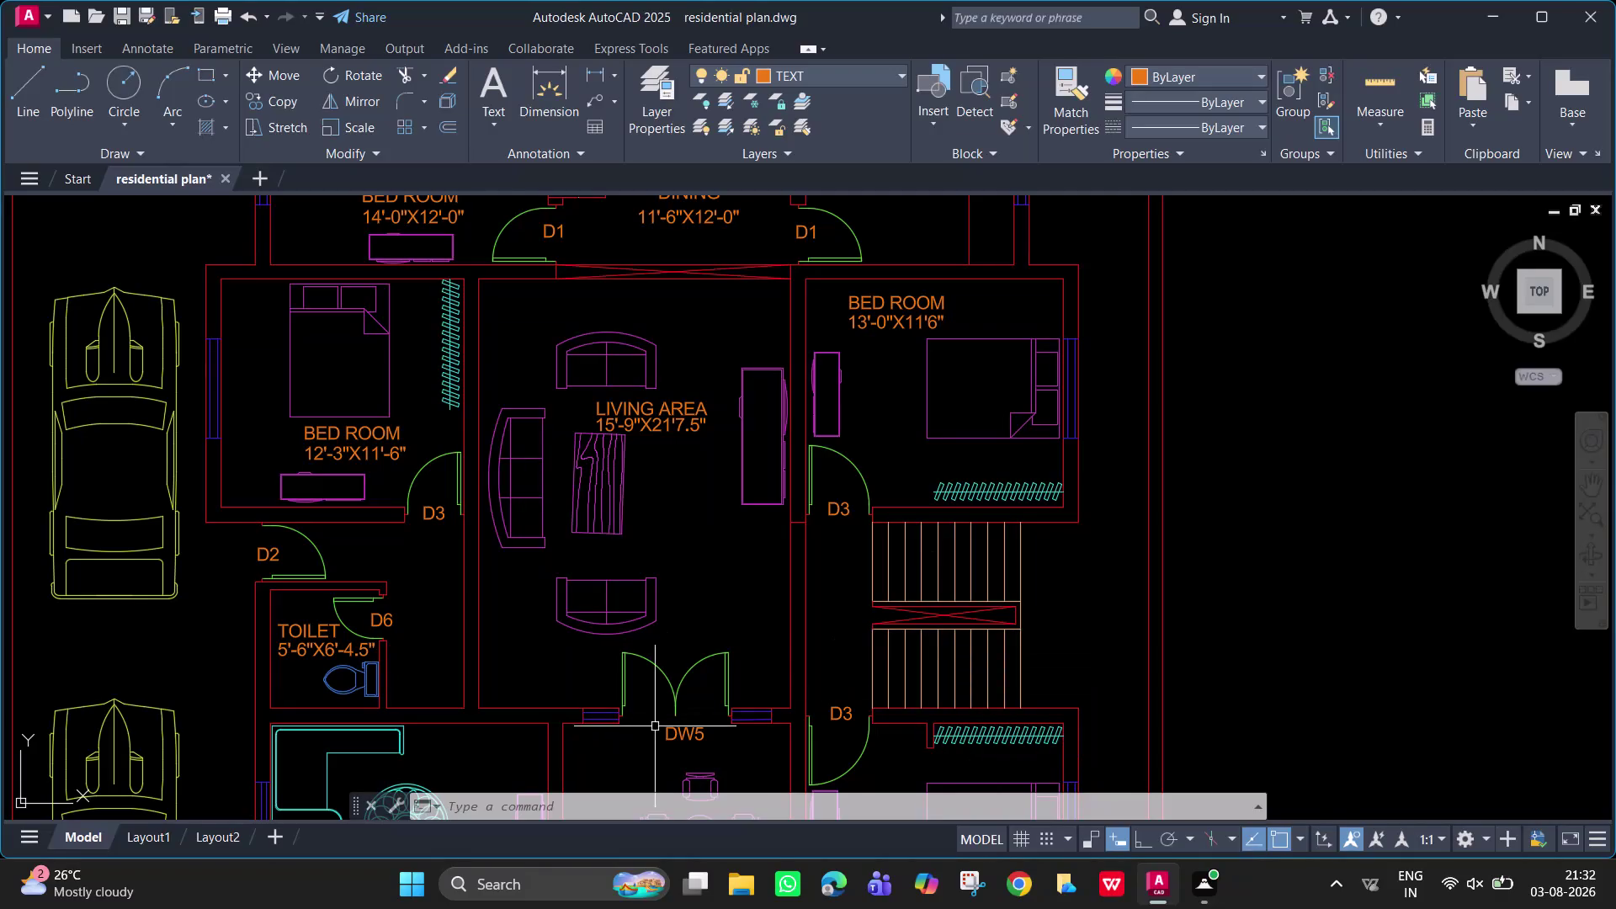
Pan and zoom until the three small rooms along the top of the plan fill the view.
middle_drag(528, 505, 899, 402)
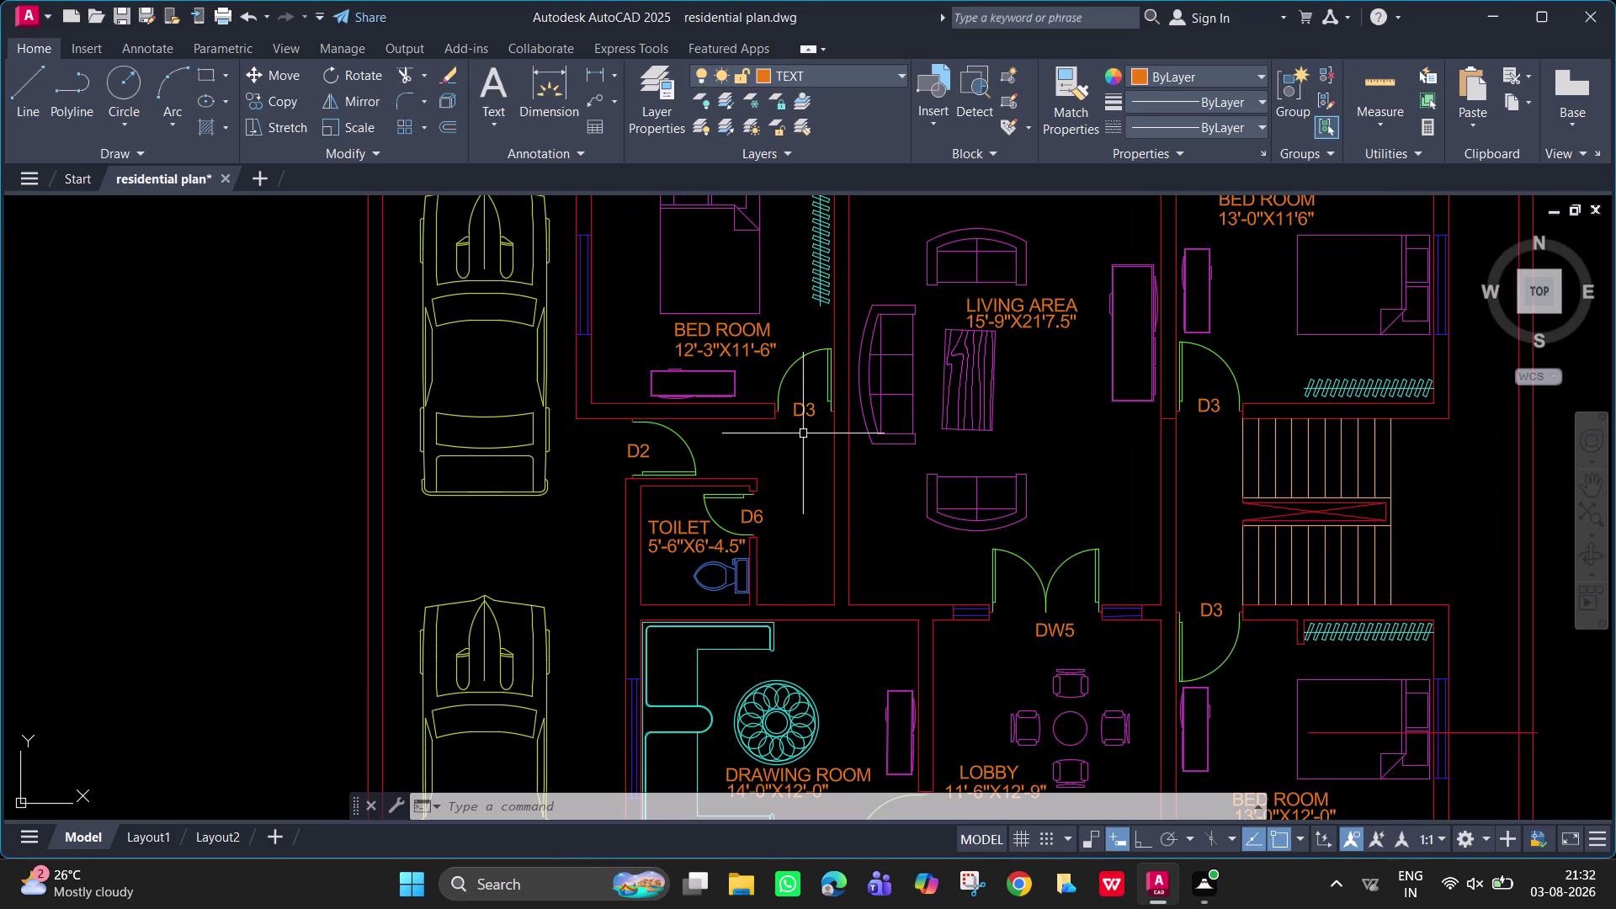
middle_drag(803, 434, 714, 781)
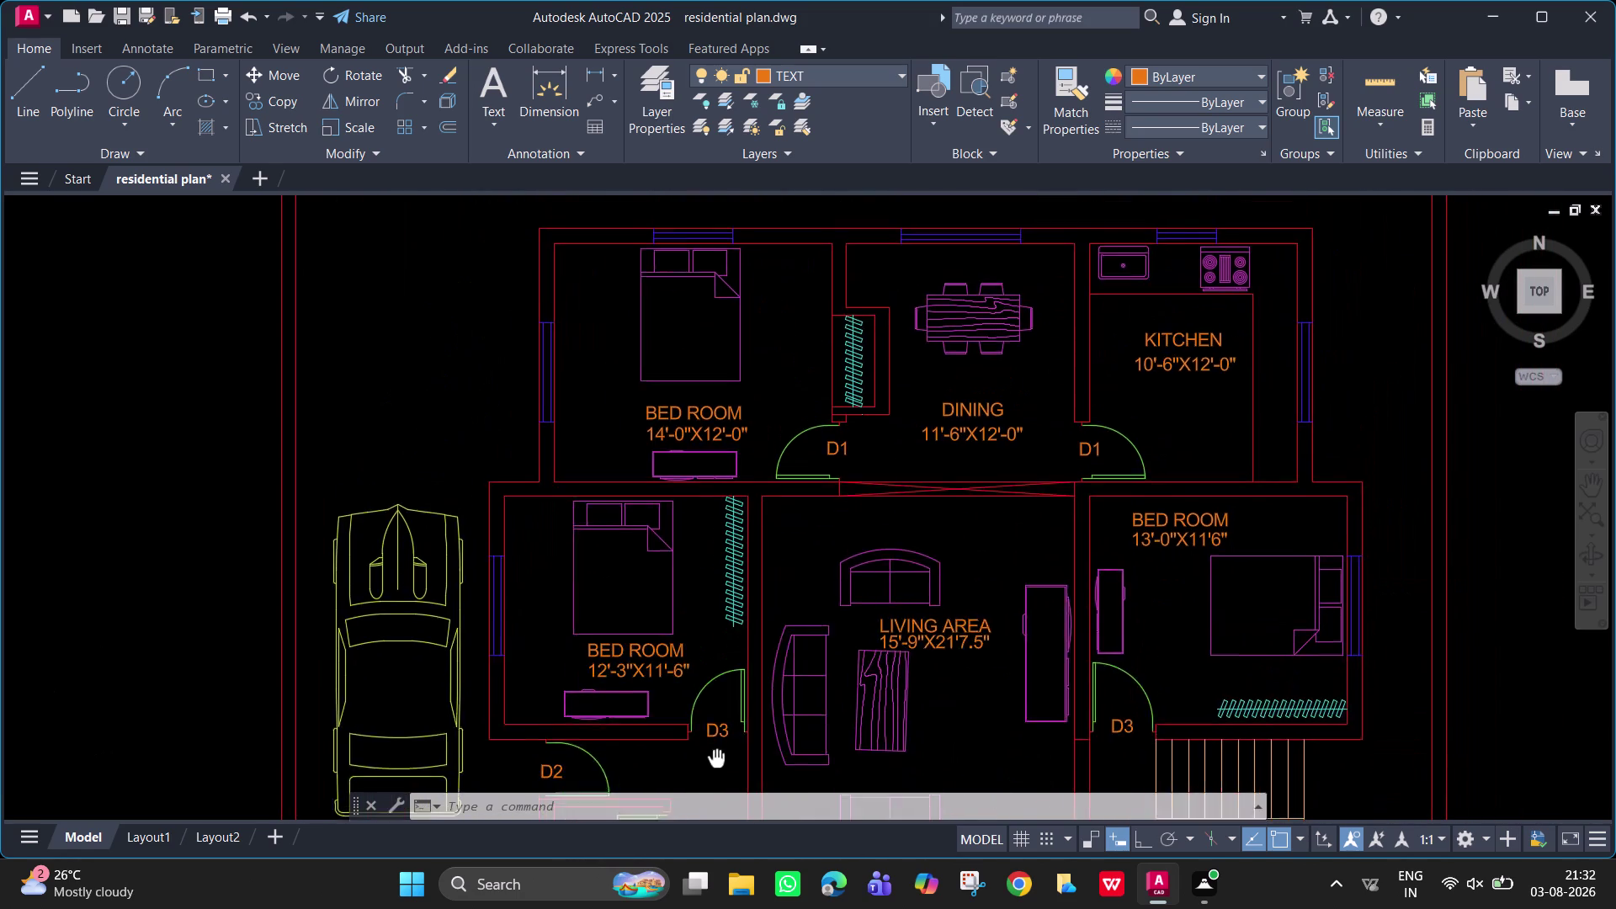
middle_drag(714, 781, 699, 799)
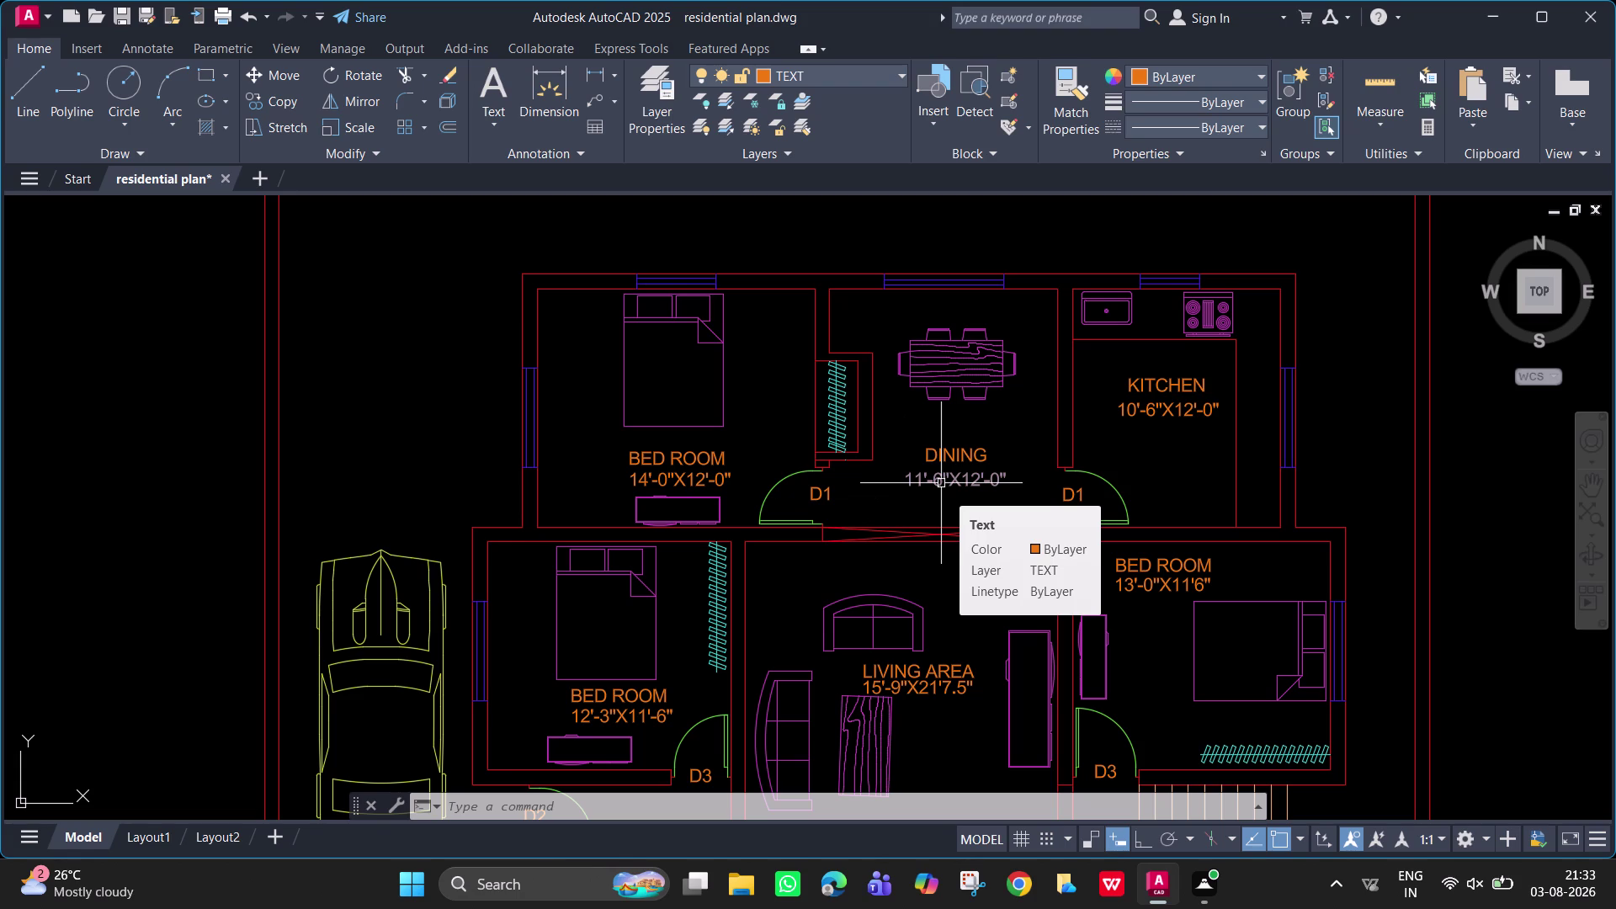
middle_drag(849, 349, 822, 471)
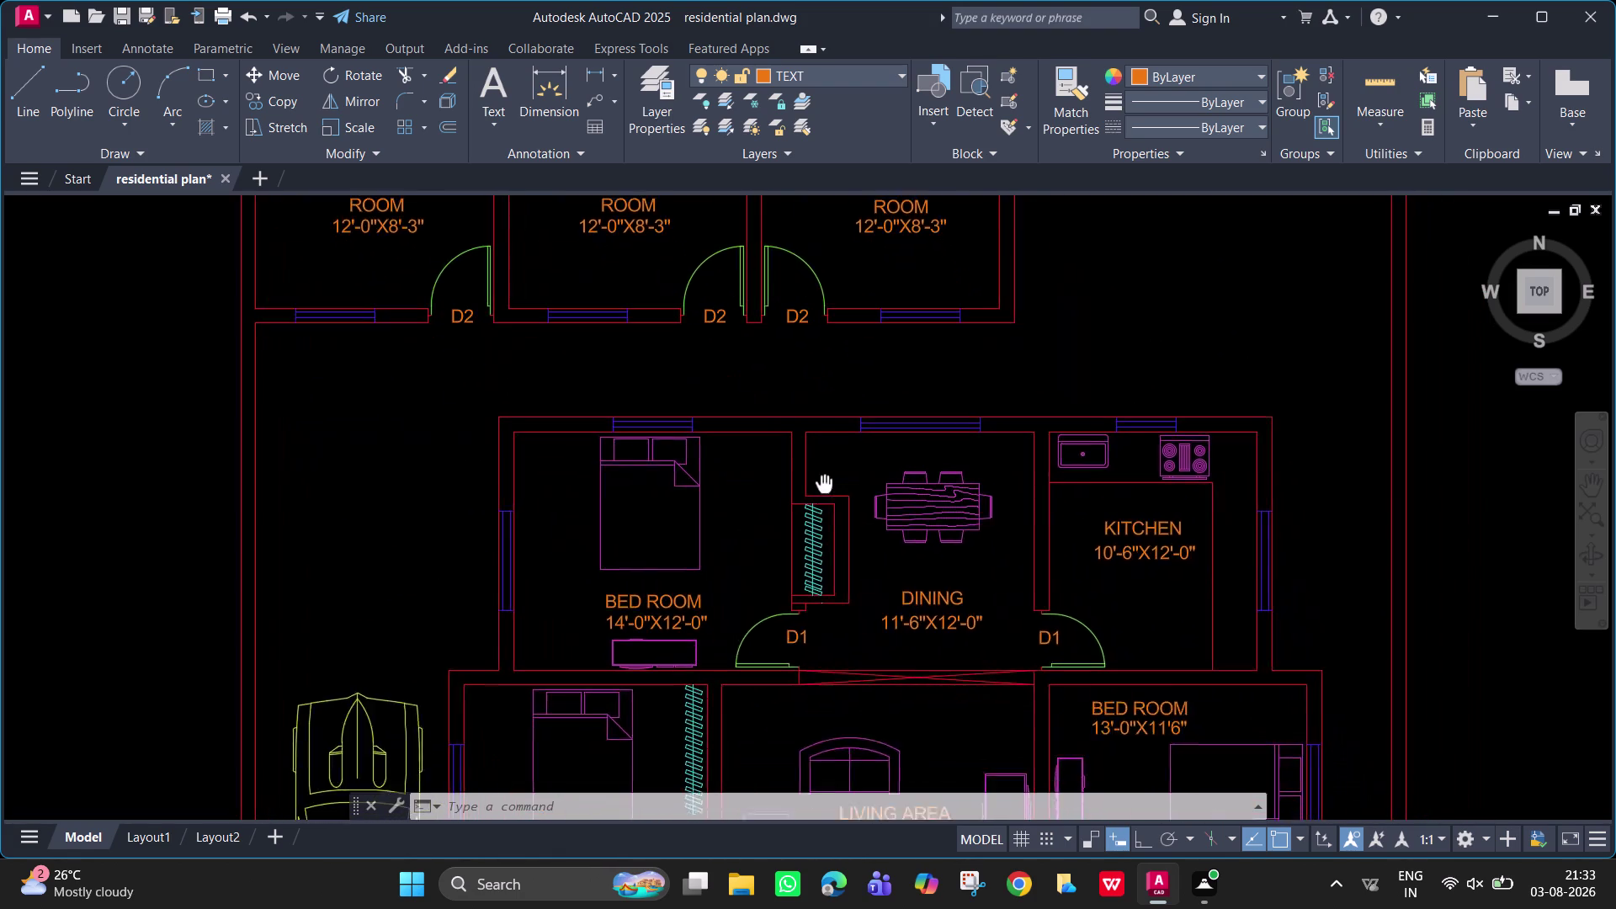
middle_drag(823, 471, 787, 303)
scroll(down, 3)
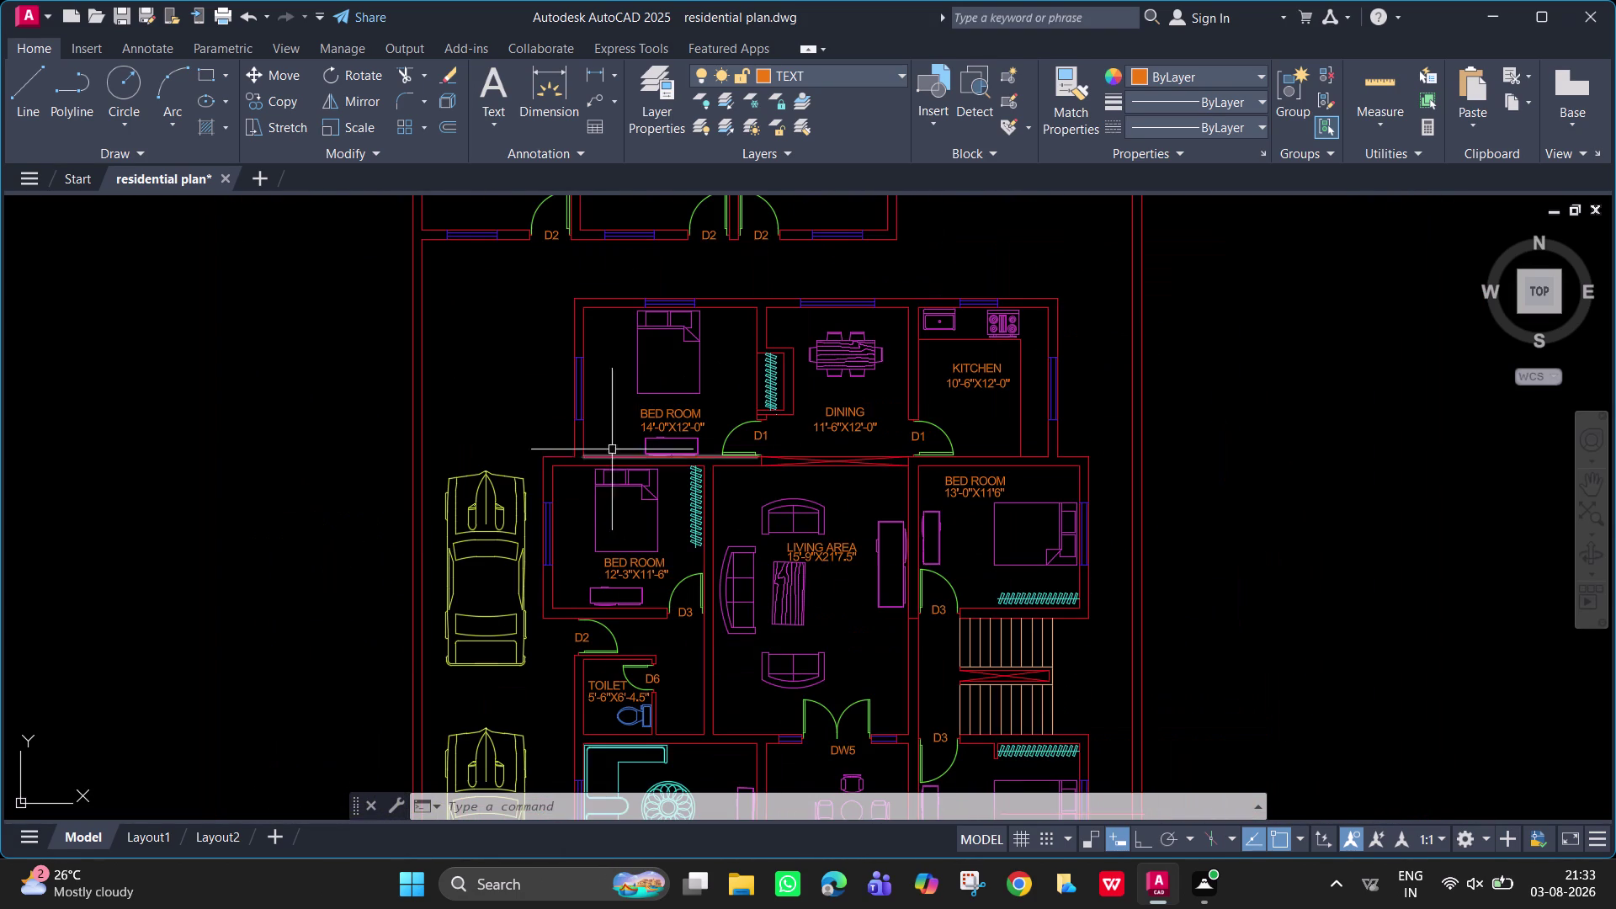
middle_drag(659, 512, 705, 526)
scroll(up, 3)
middle_drag(630, 435, 803, 685)
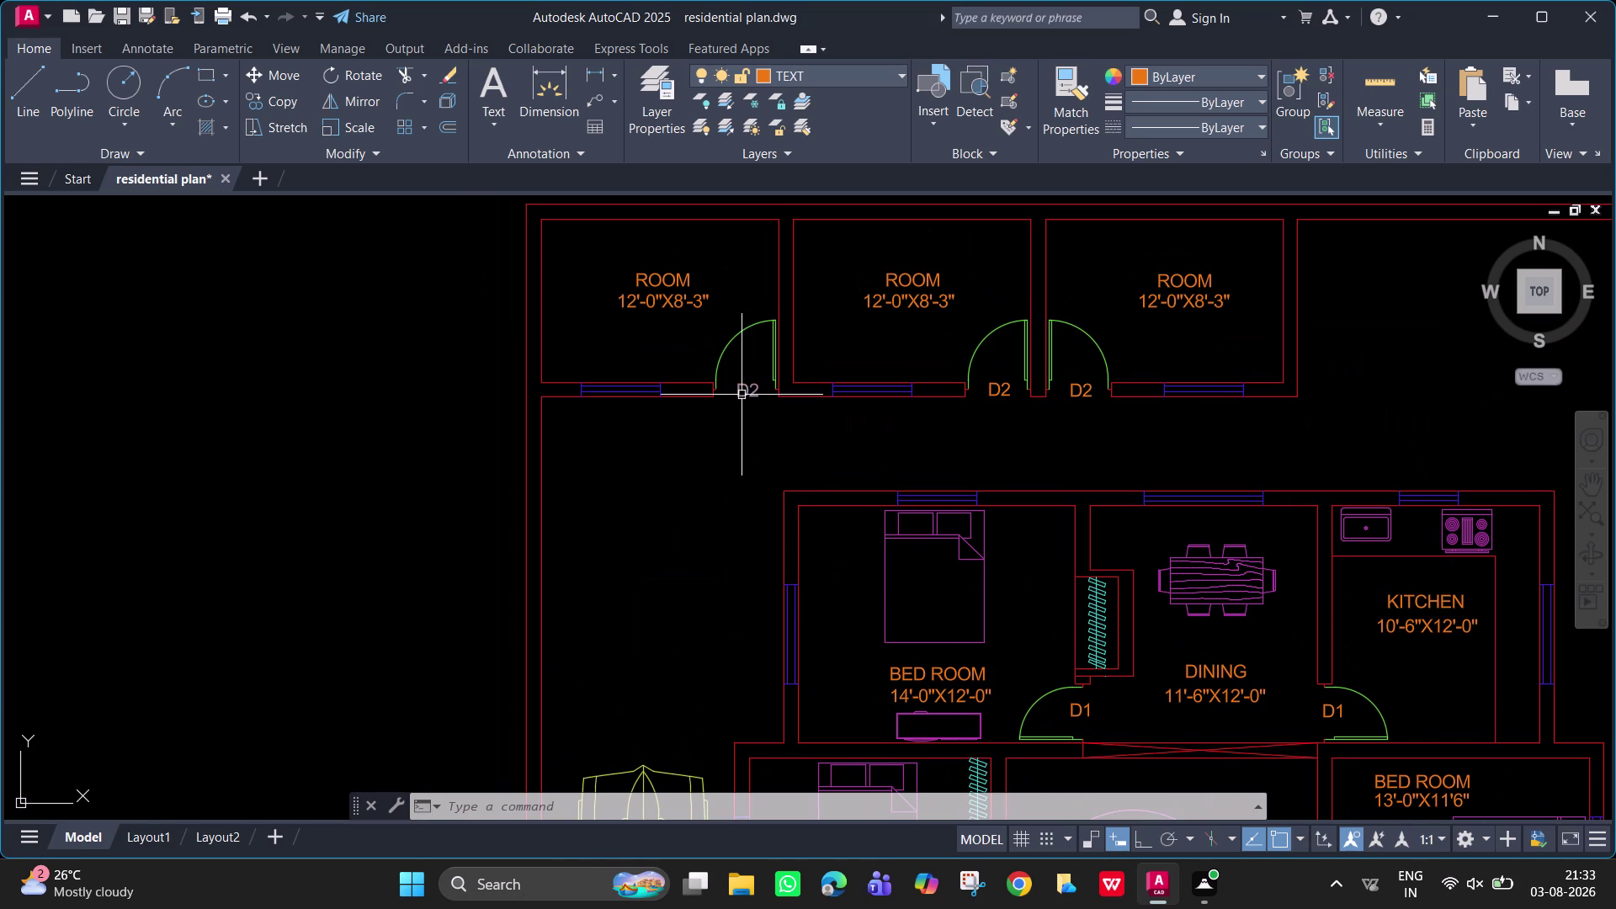
Copy the D2 door tag to just below the left top room's window.
click(741, 394)
text(CO)
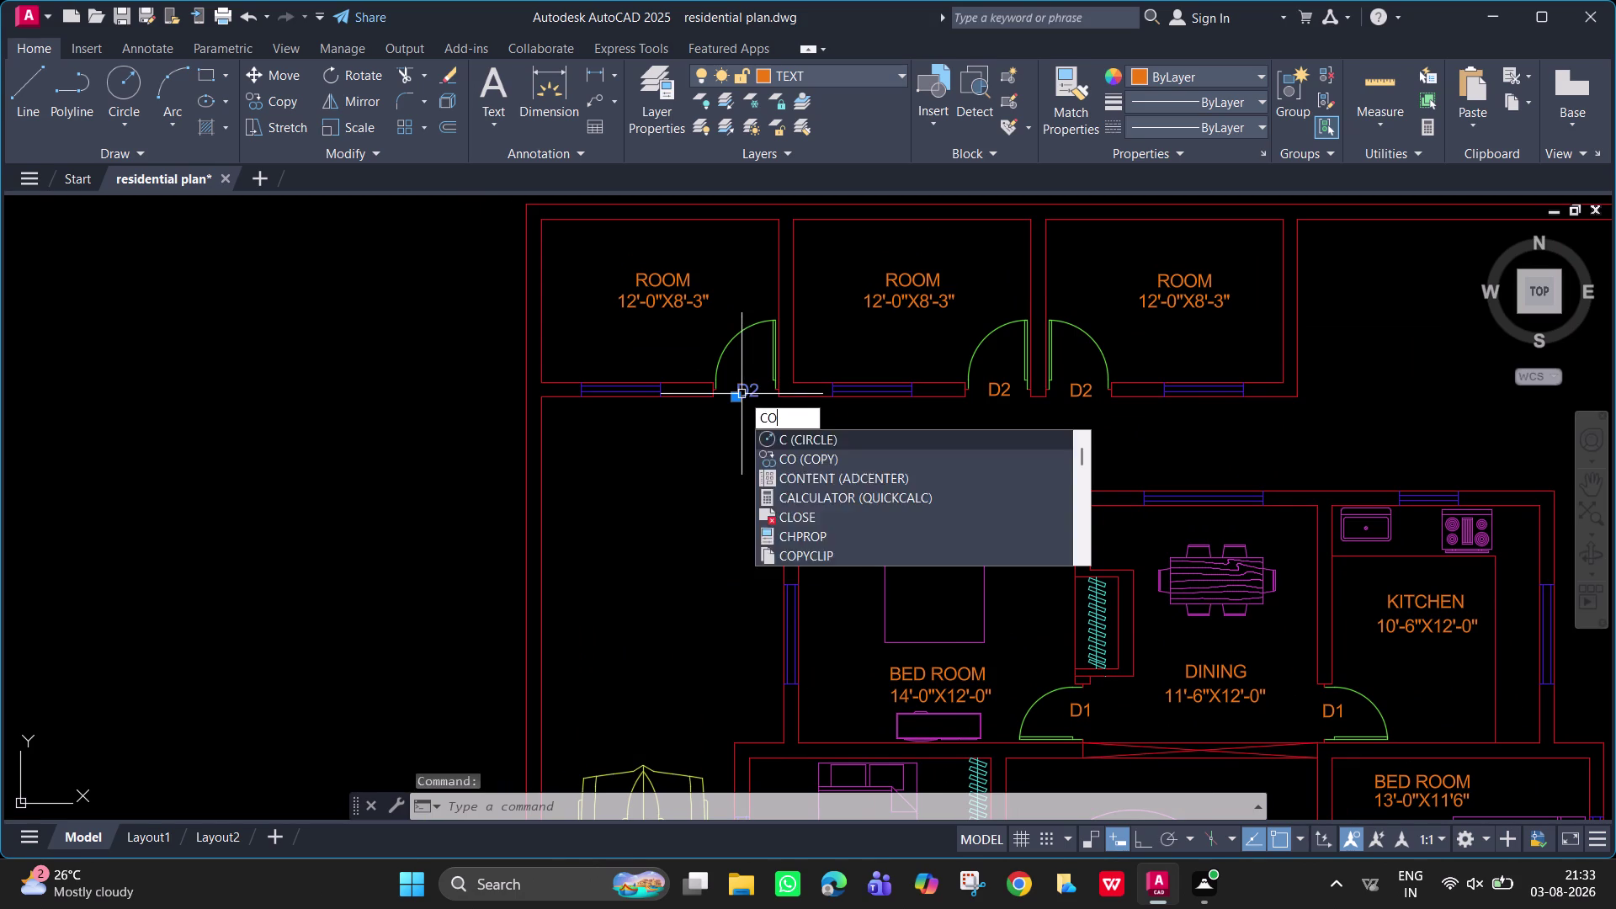
key(space)
click(742, 394)
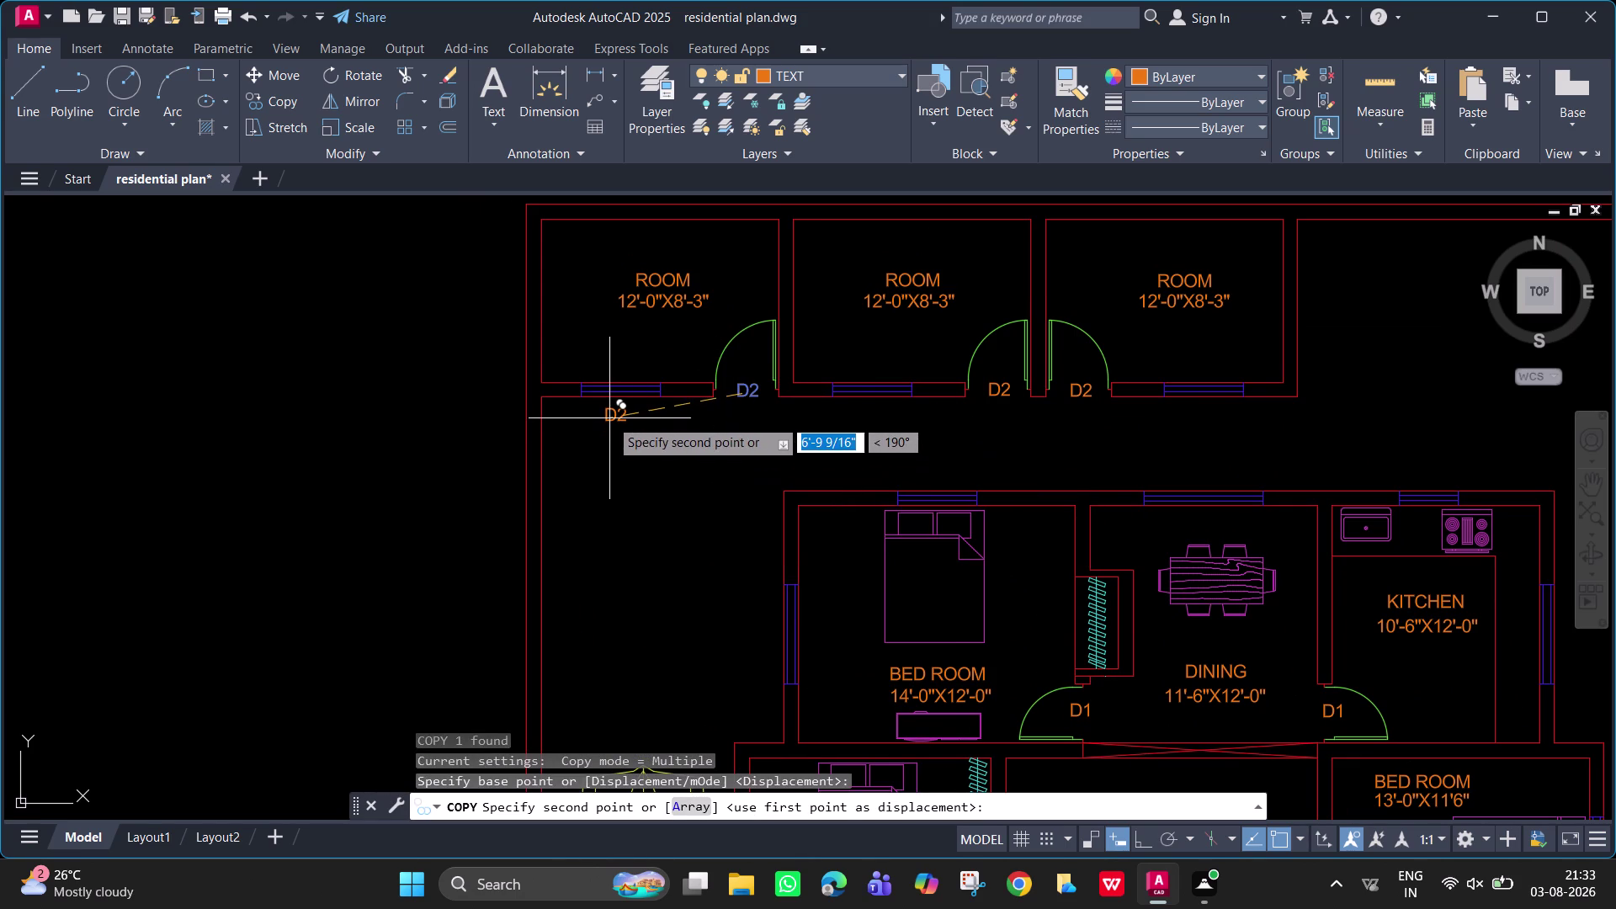
click(618, 415)
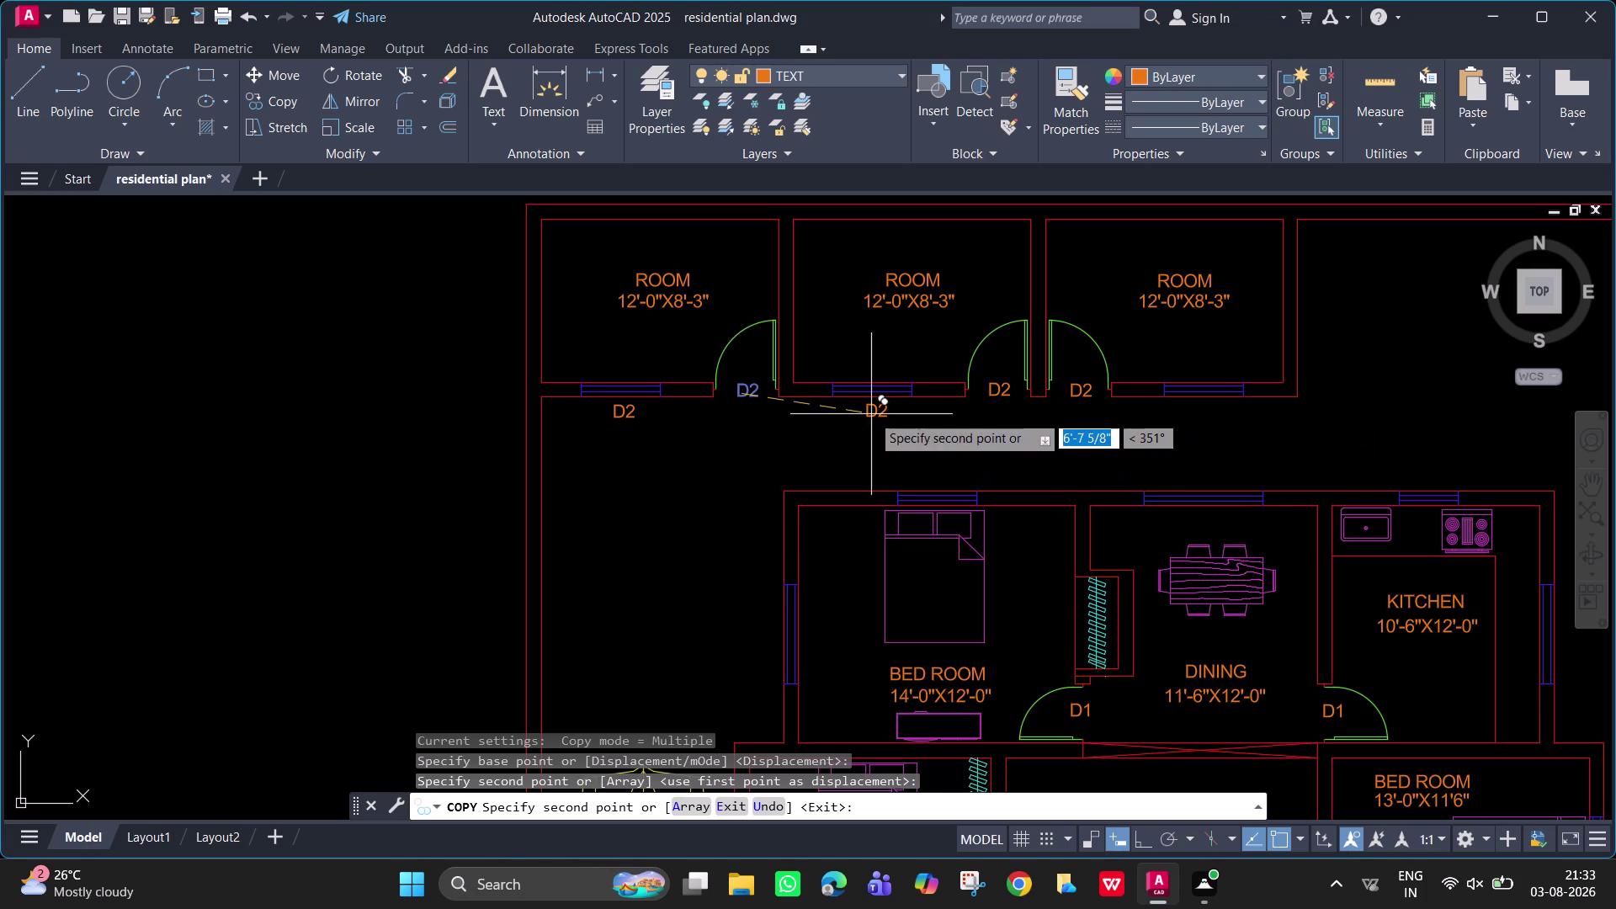
key(Escape)
Change the copied tag's text from D2 to W3.
double_click(629, 420)
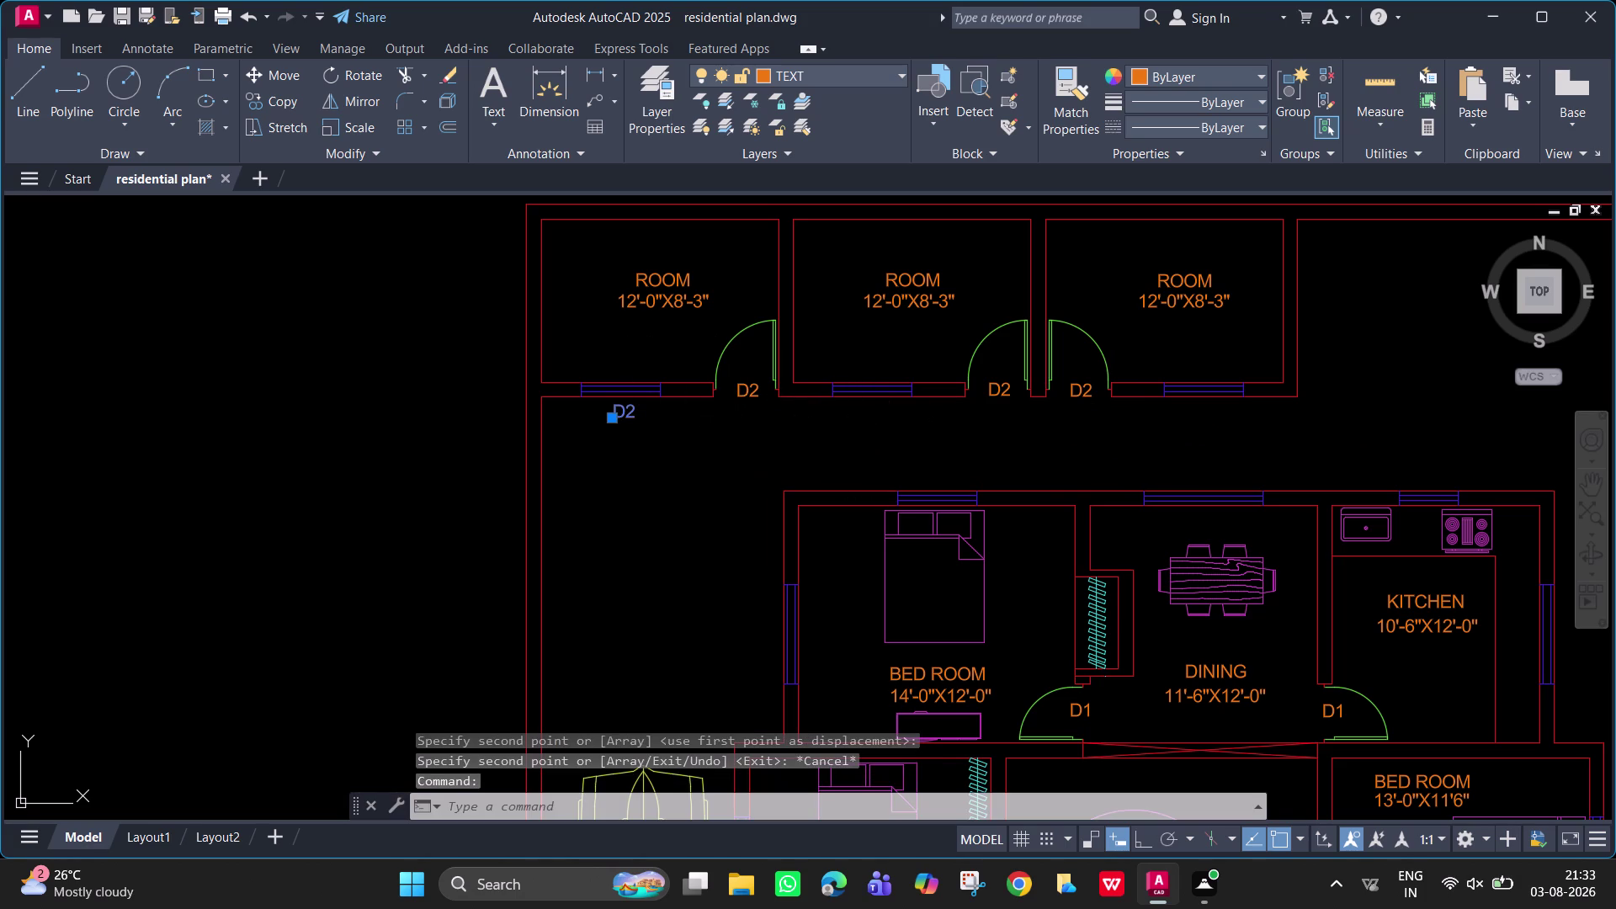
key(BackSpace)
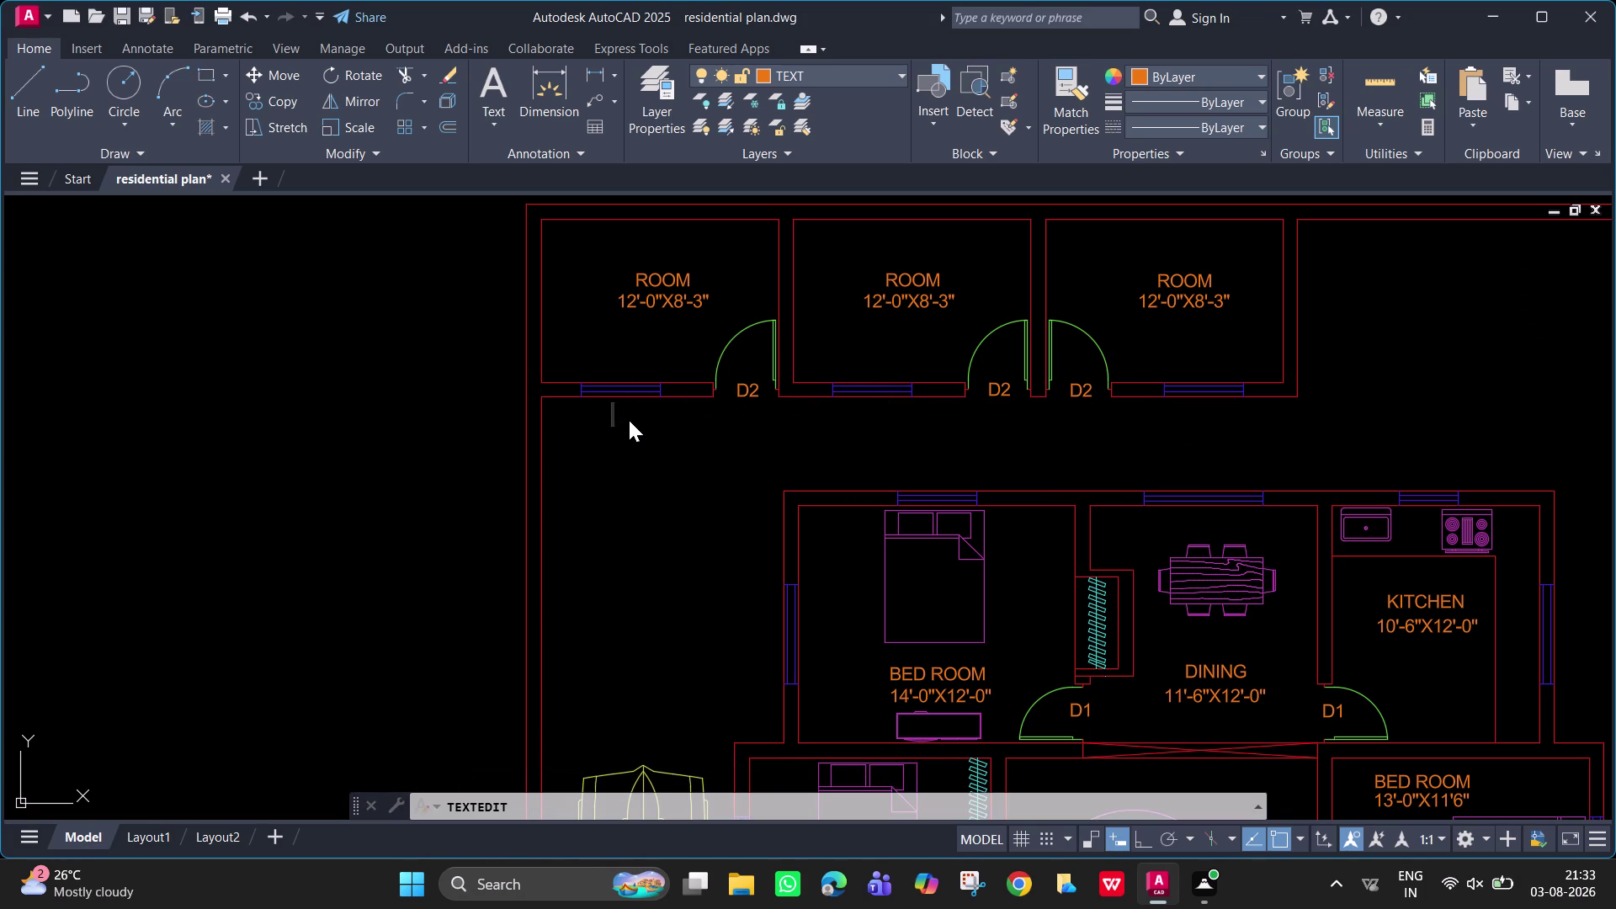
key(w)
key(3)
key(Return)
key(Return)
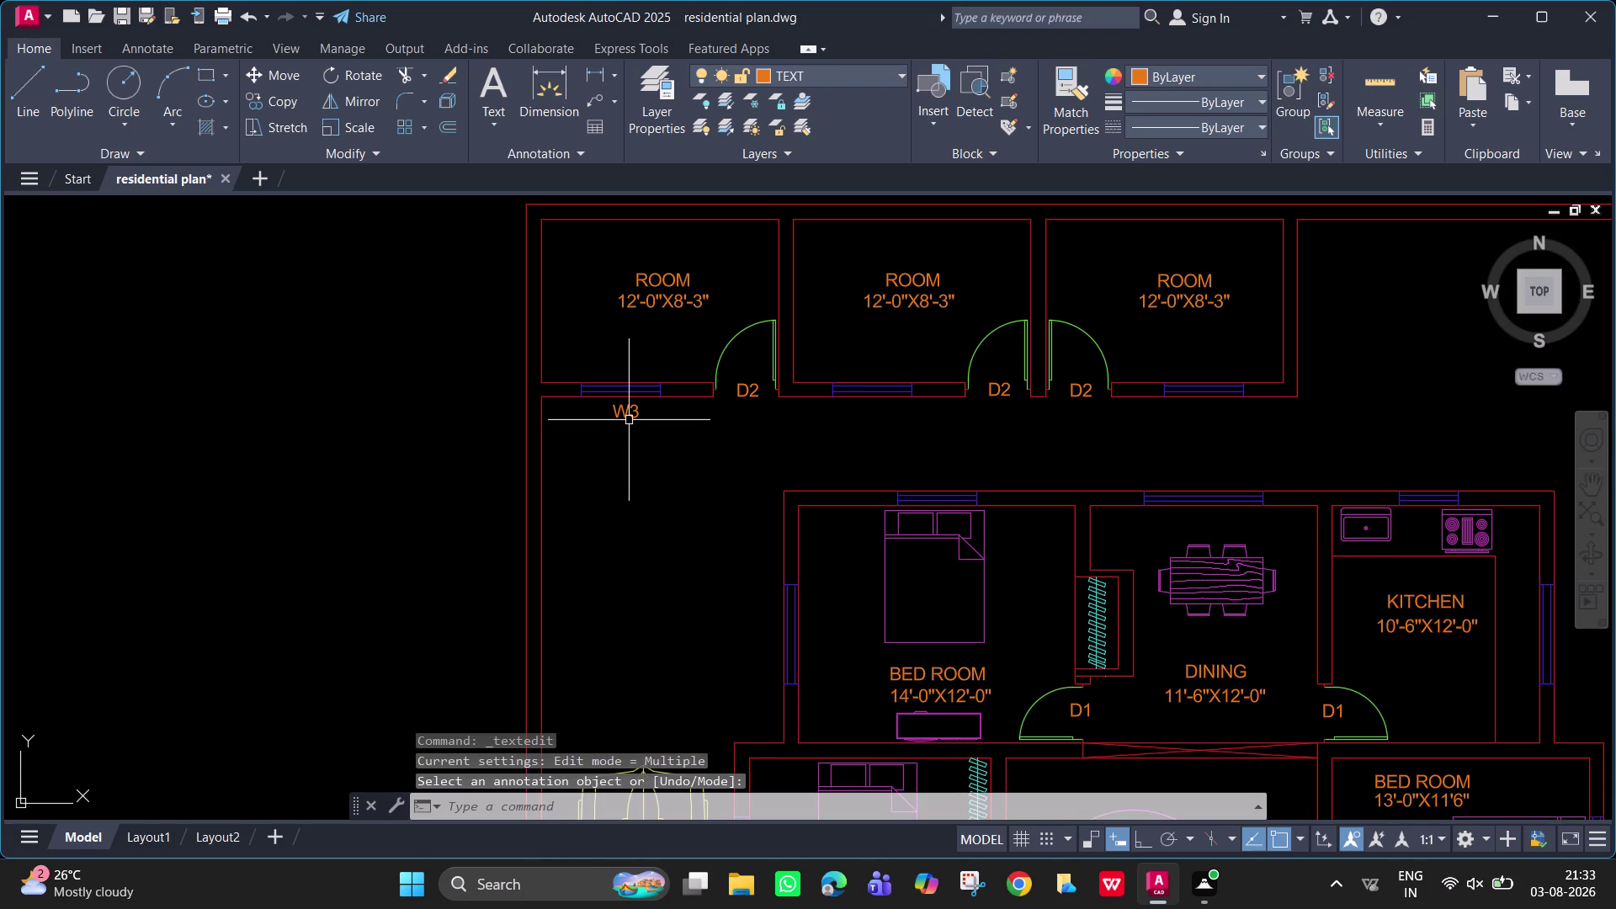
Turn Ortho on, cancel a mistyped COM command, and start copying the W3 tag.
key(F8)
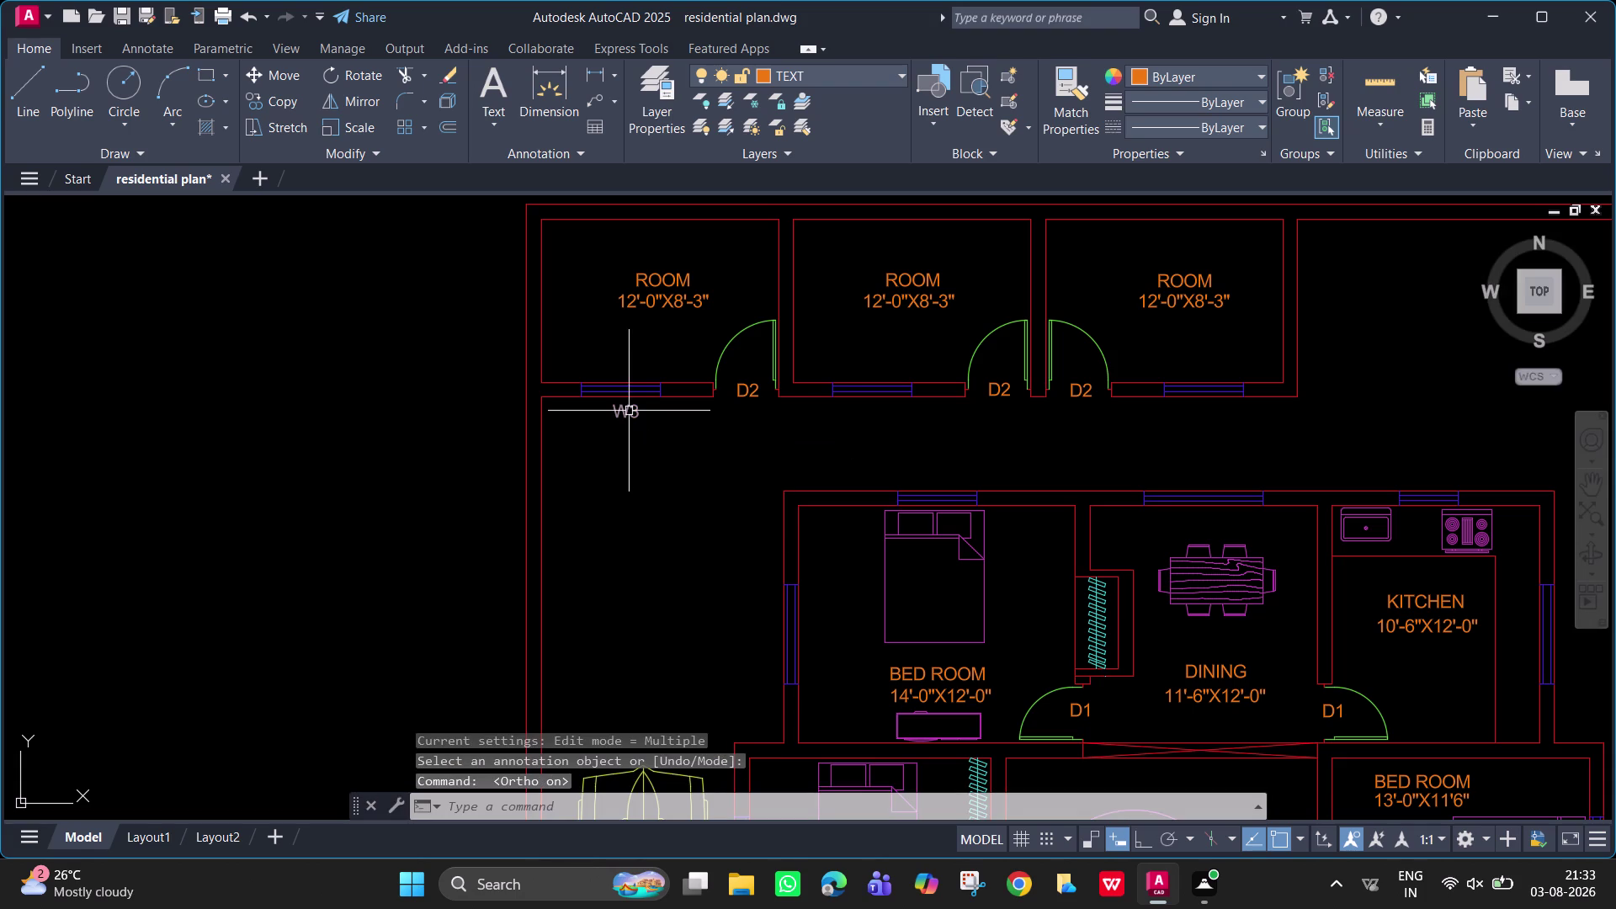
text(COM)
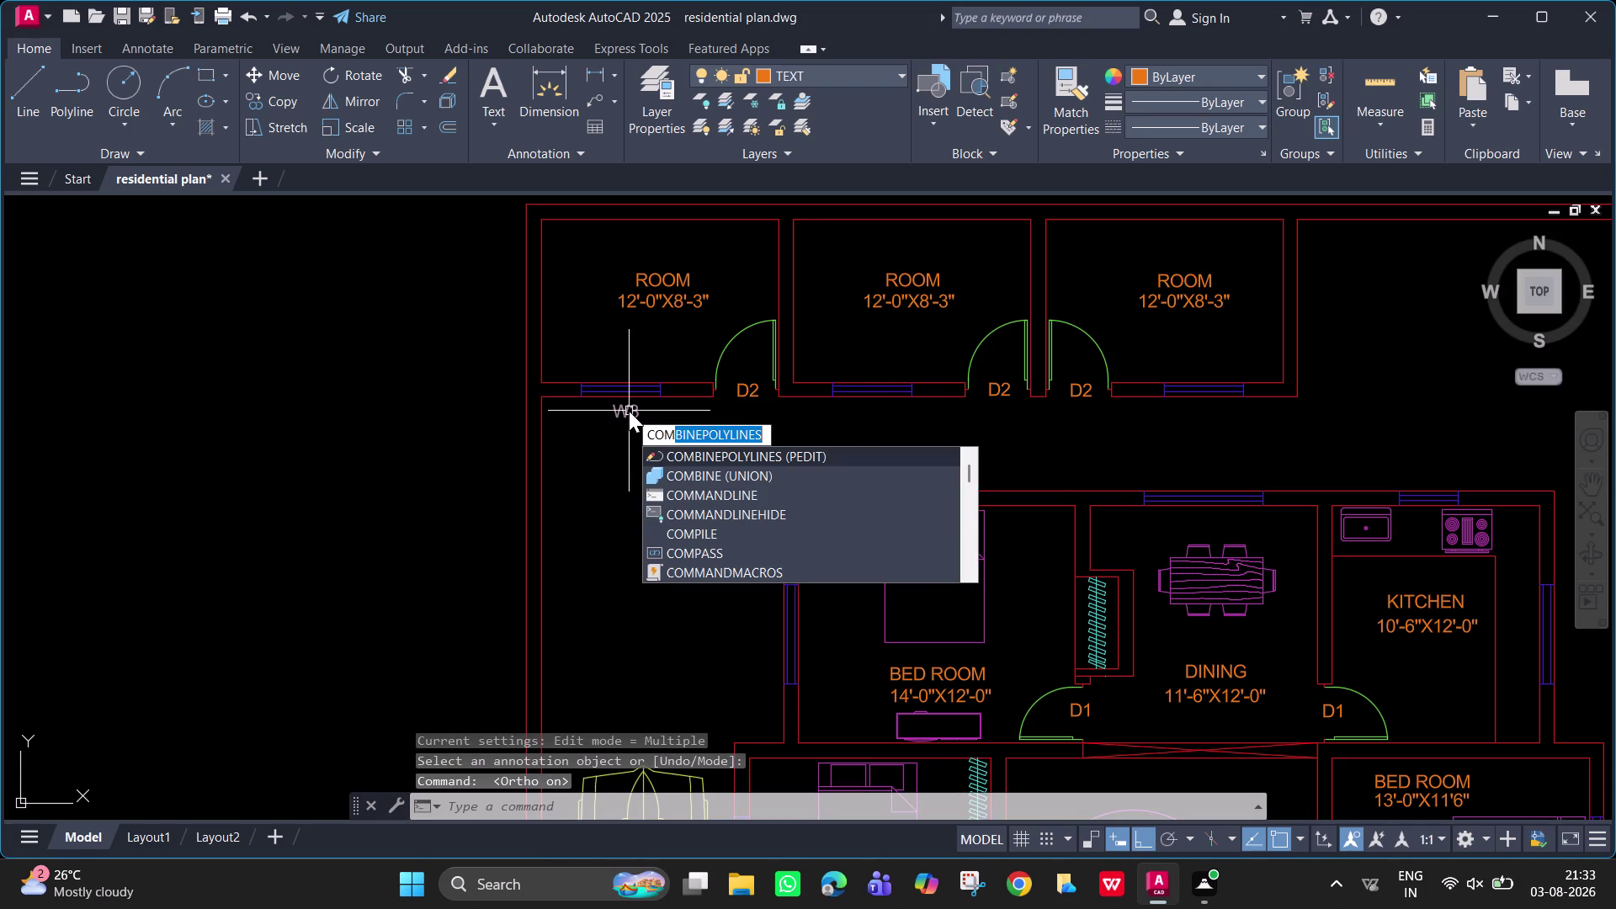
key(BackSpace)
key(space)
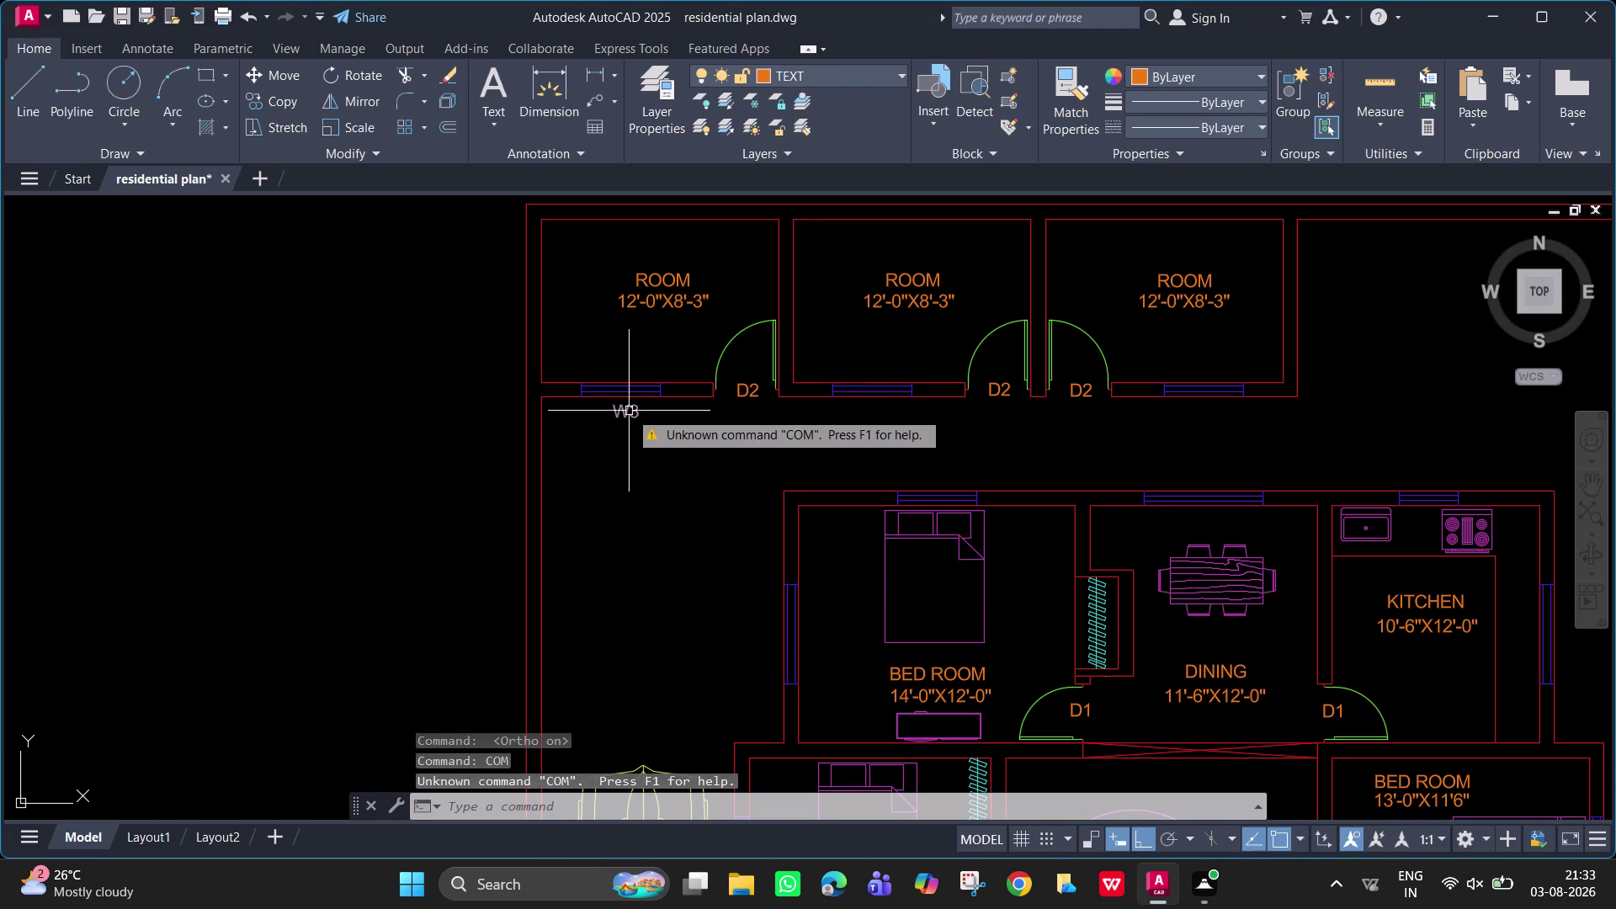
key(Escape)
text(CO)
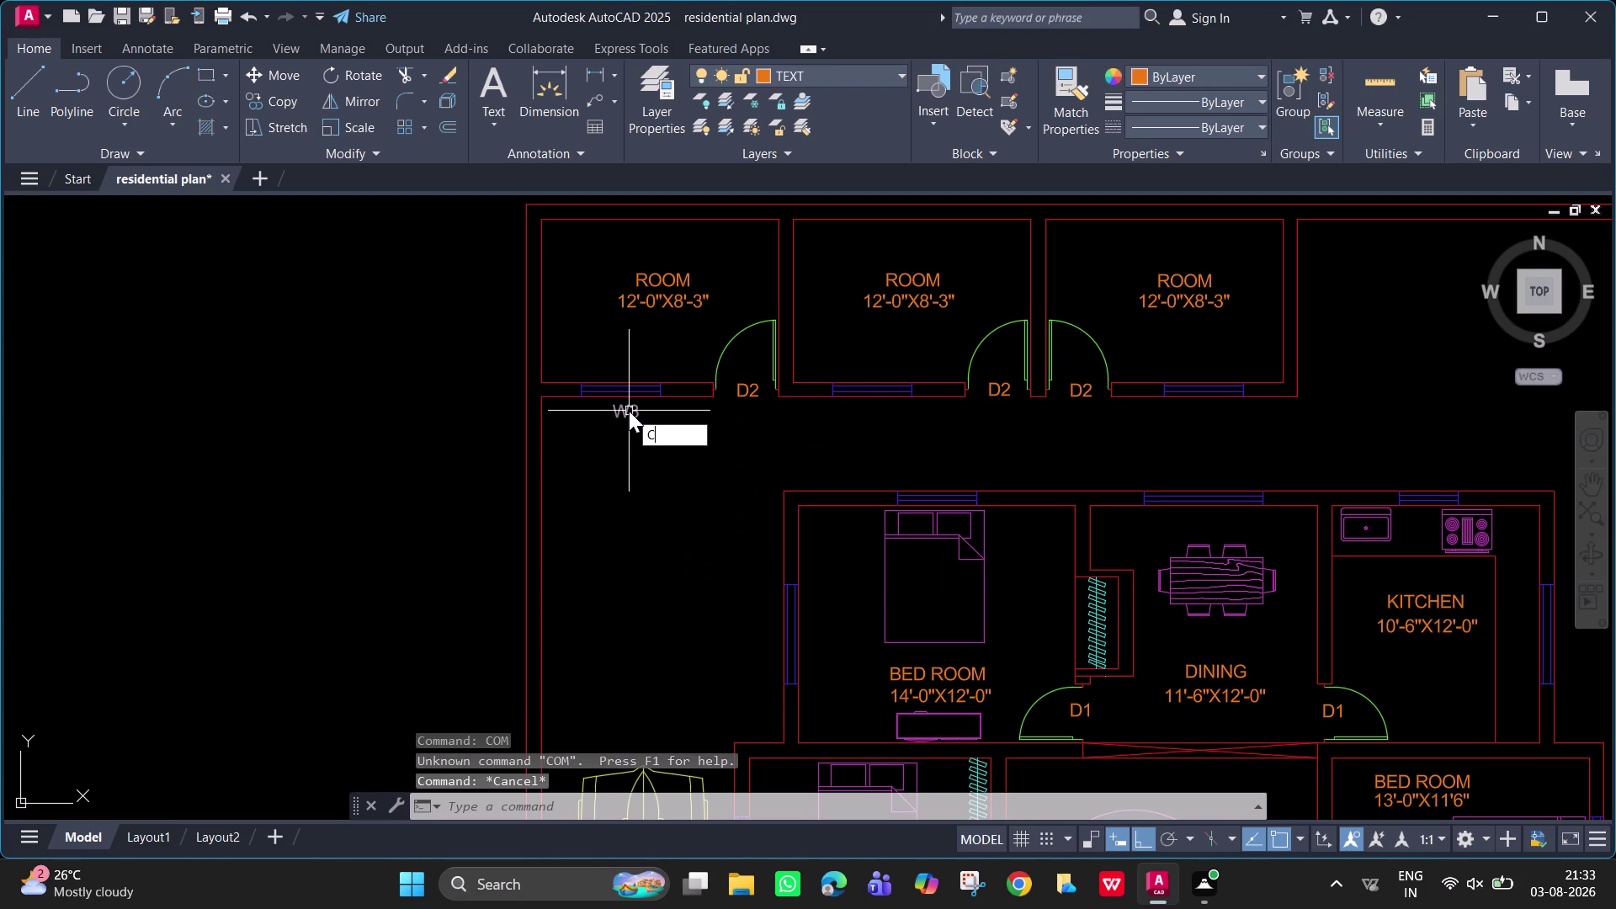
key(space)
click(629, 411)
Place W3 tag copies below the middle and right top rooms' windows.
key(space)
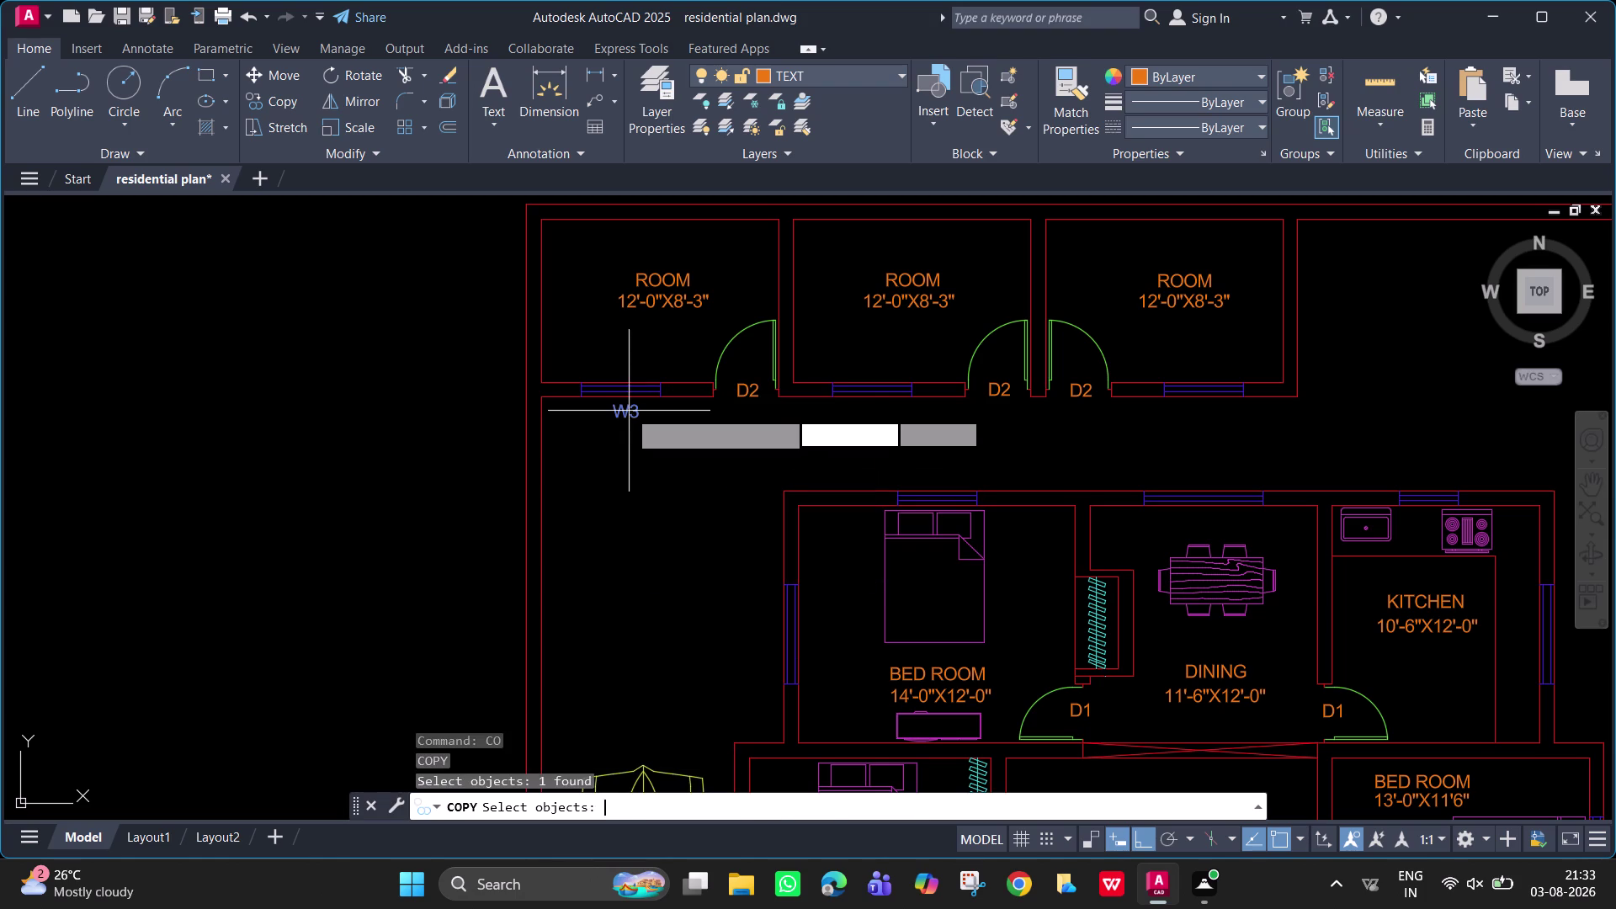
click(629, 411)
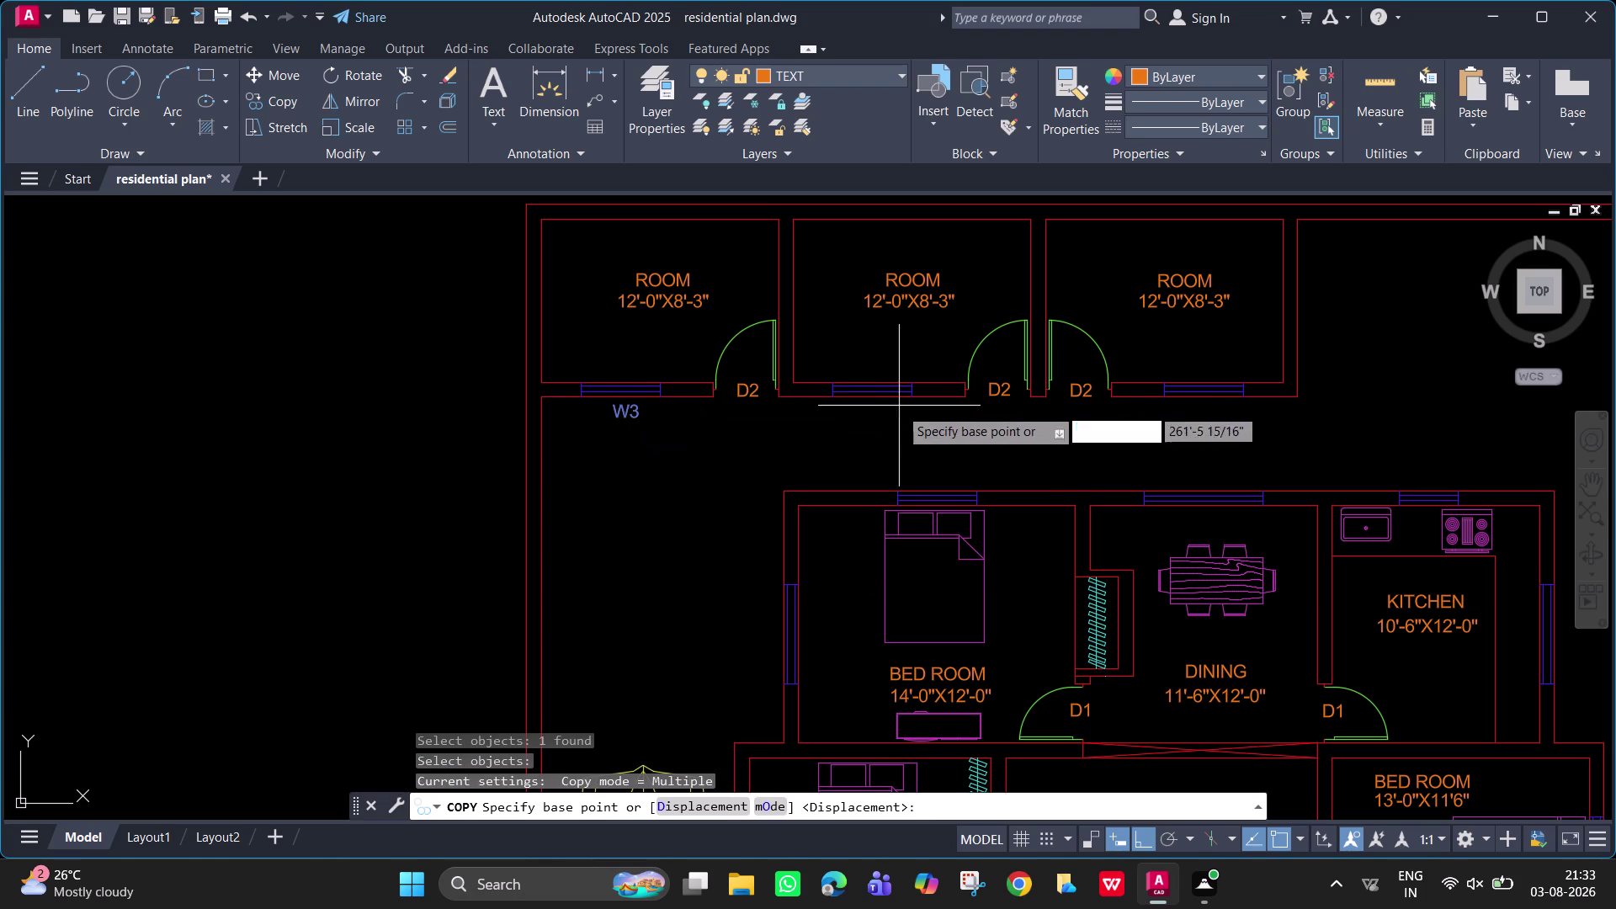
click(626, 412)
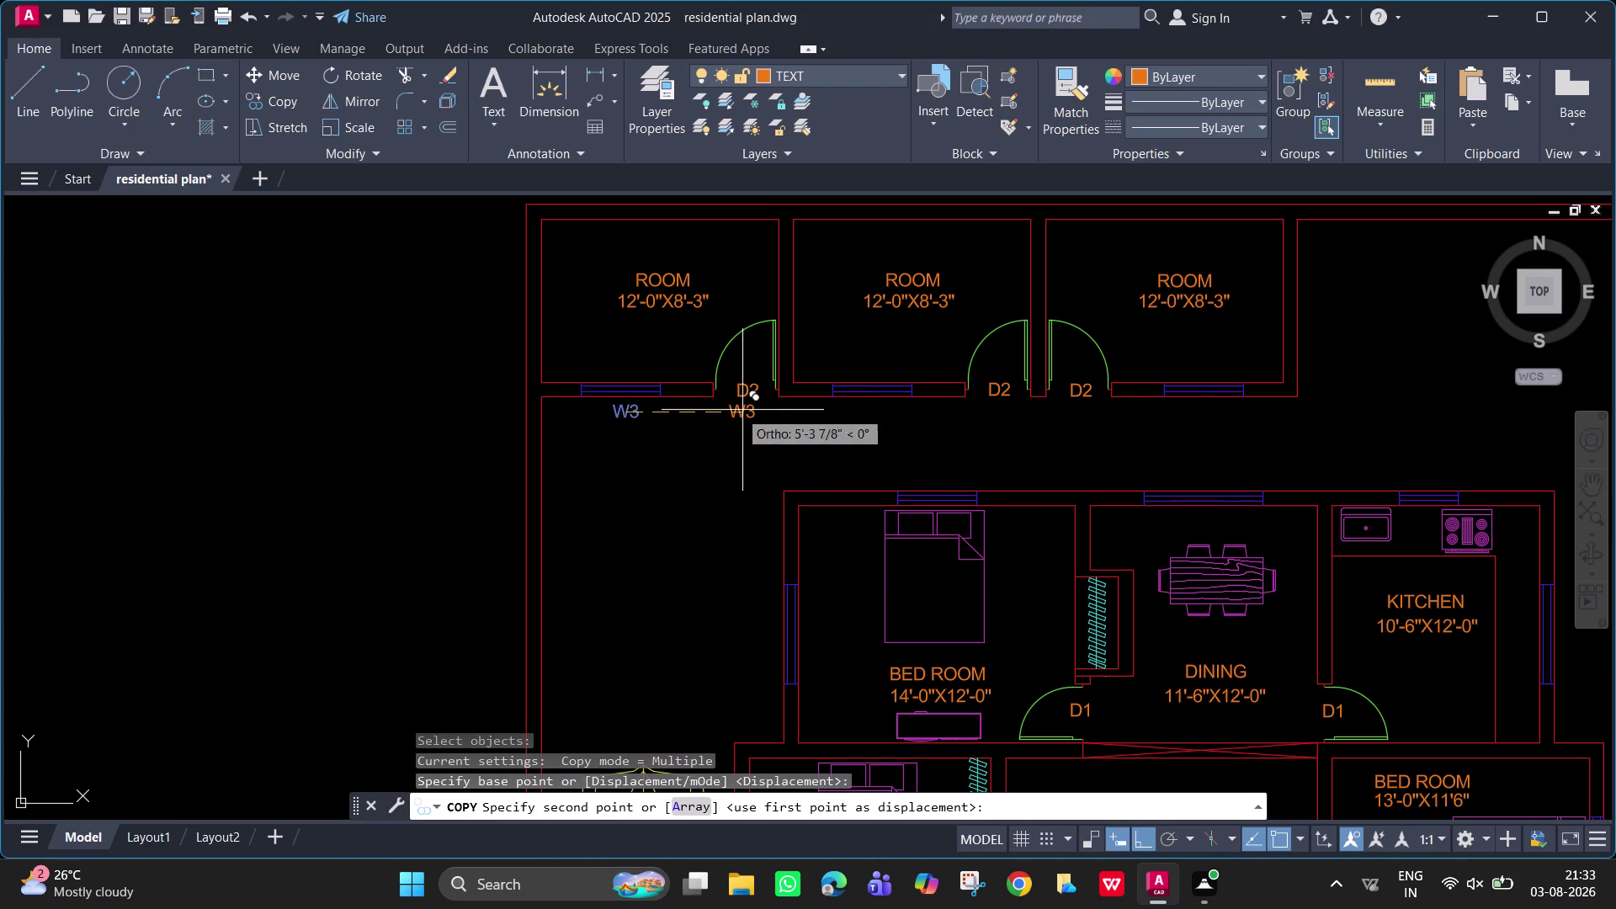
click(869, 420)
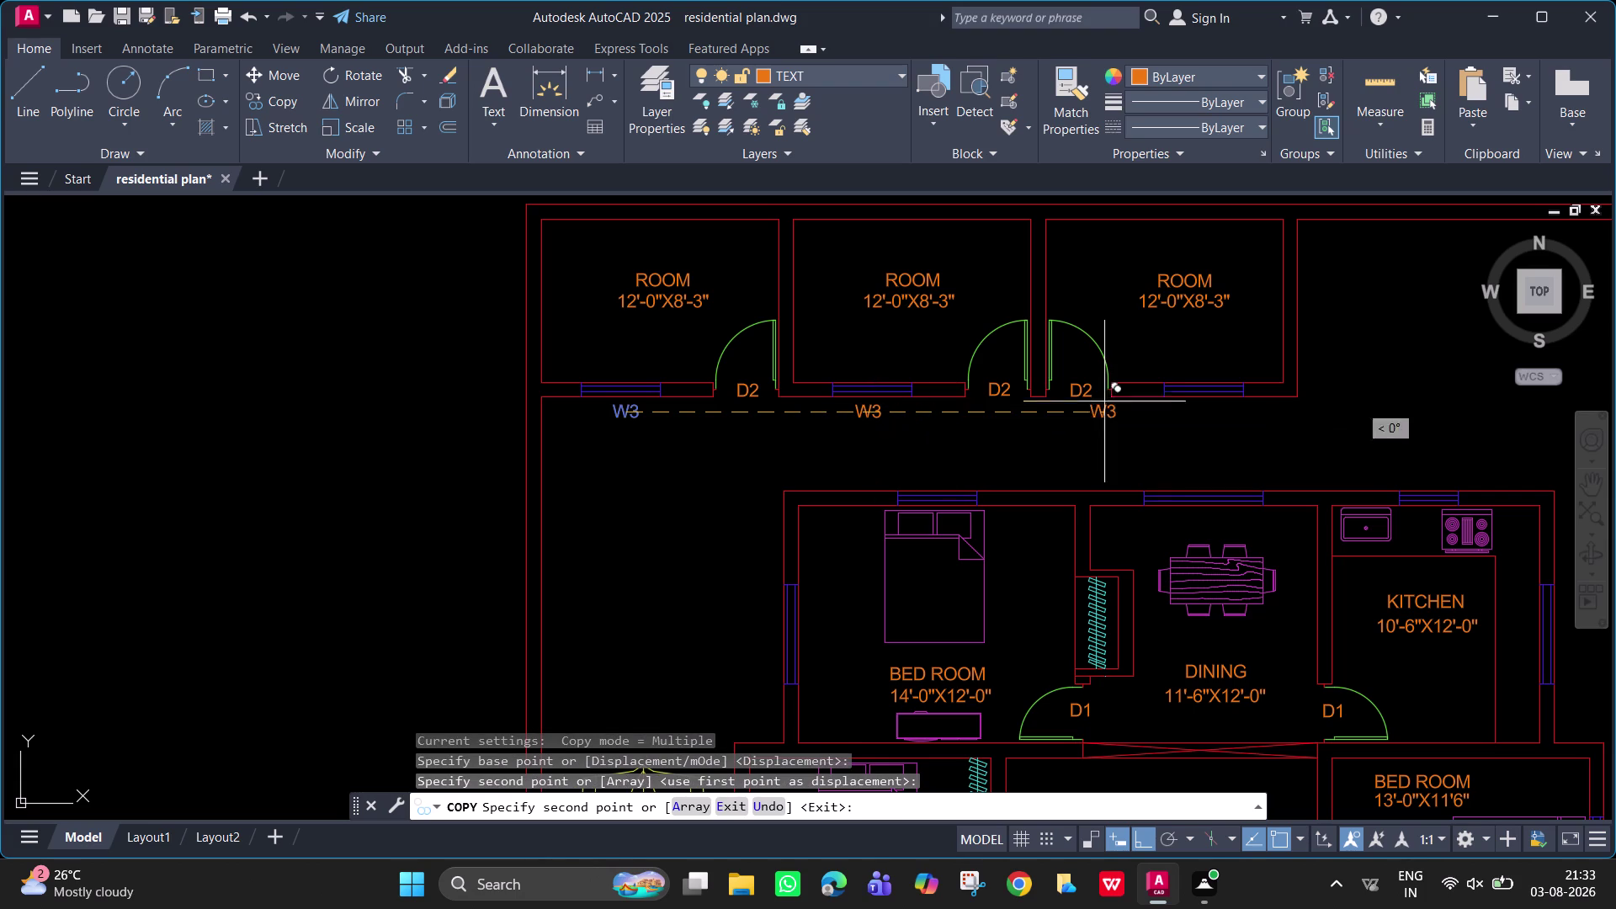
click(1200, 407)
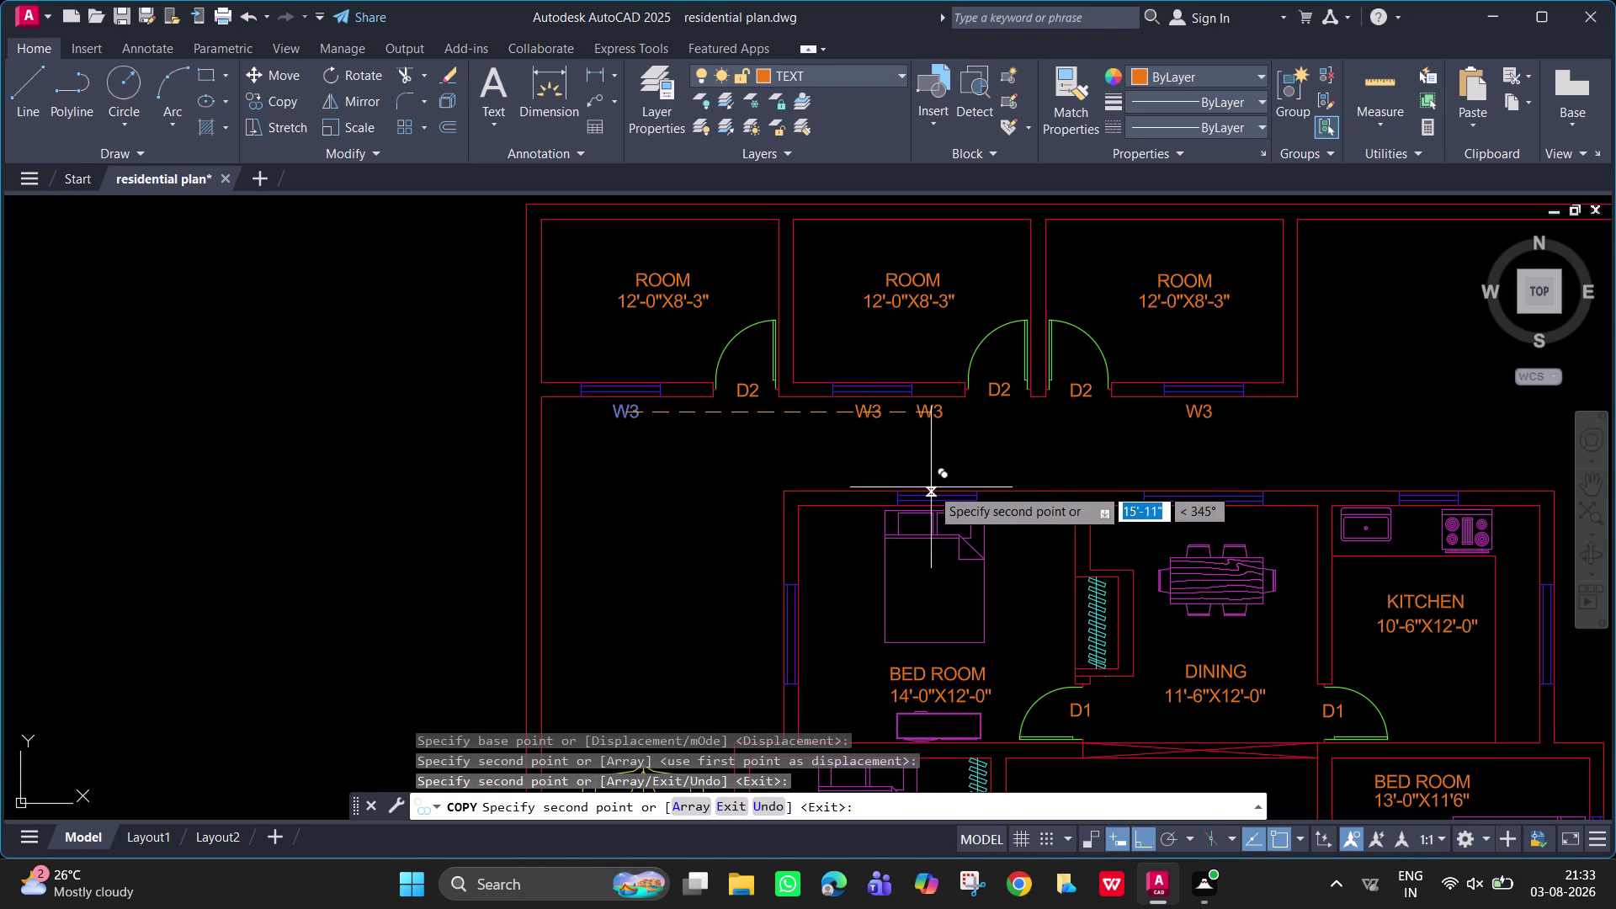
With Ortho off, place further W3 tag copies at bedroom windows.
key(F8)
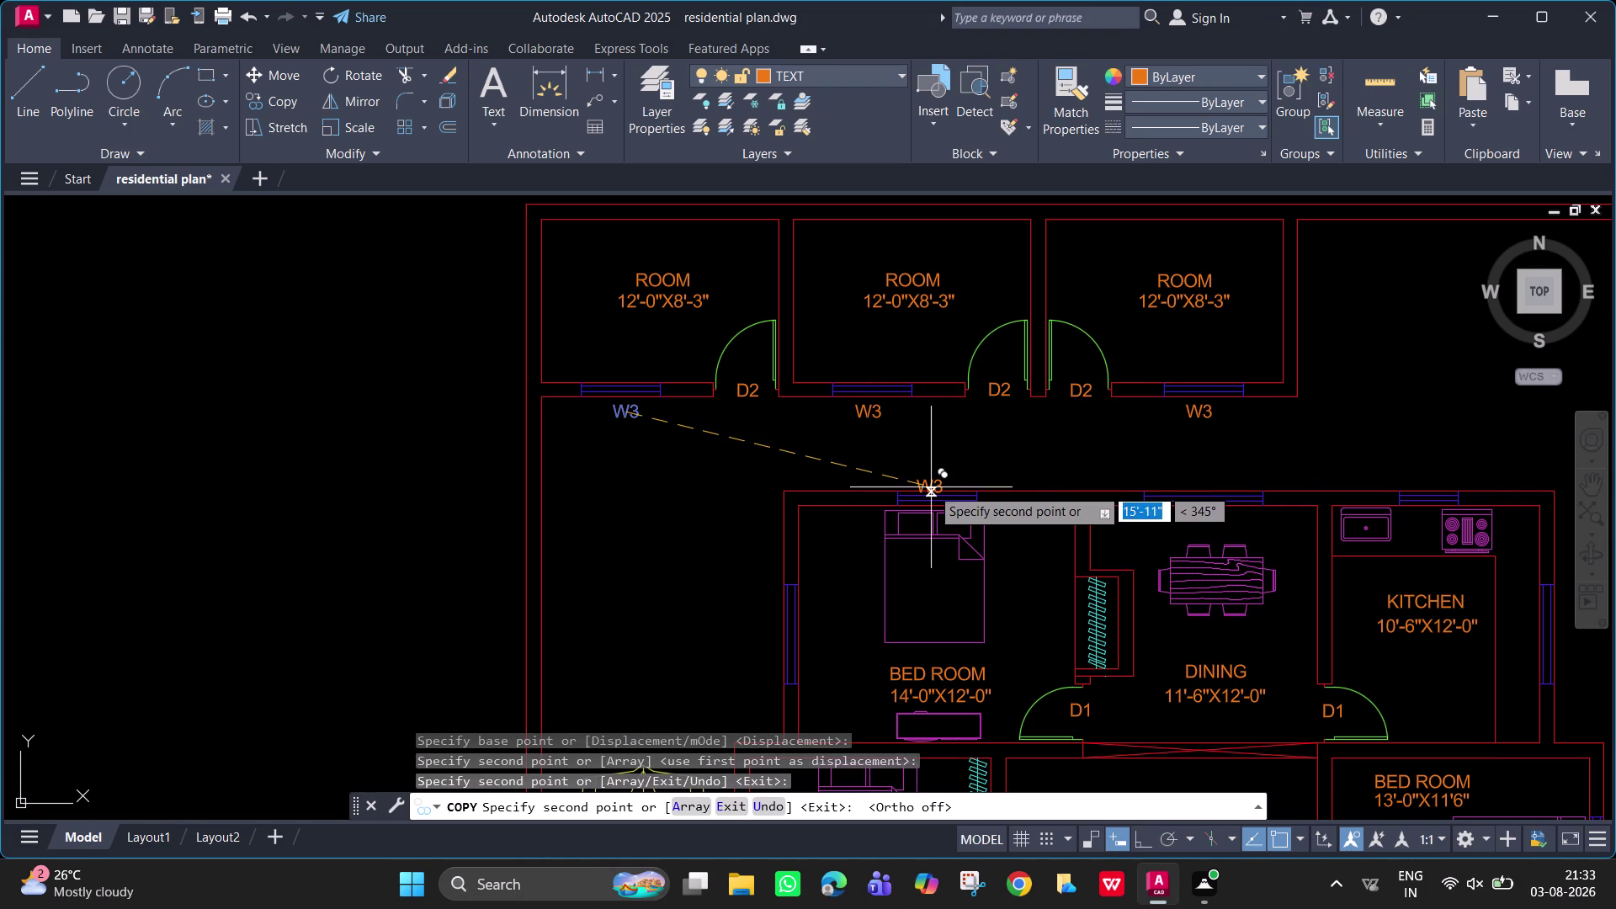
scroll(up, 3)
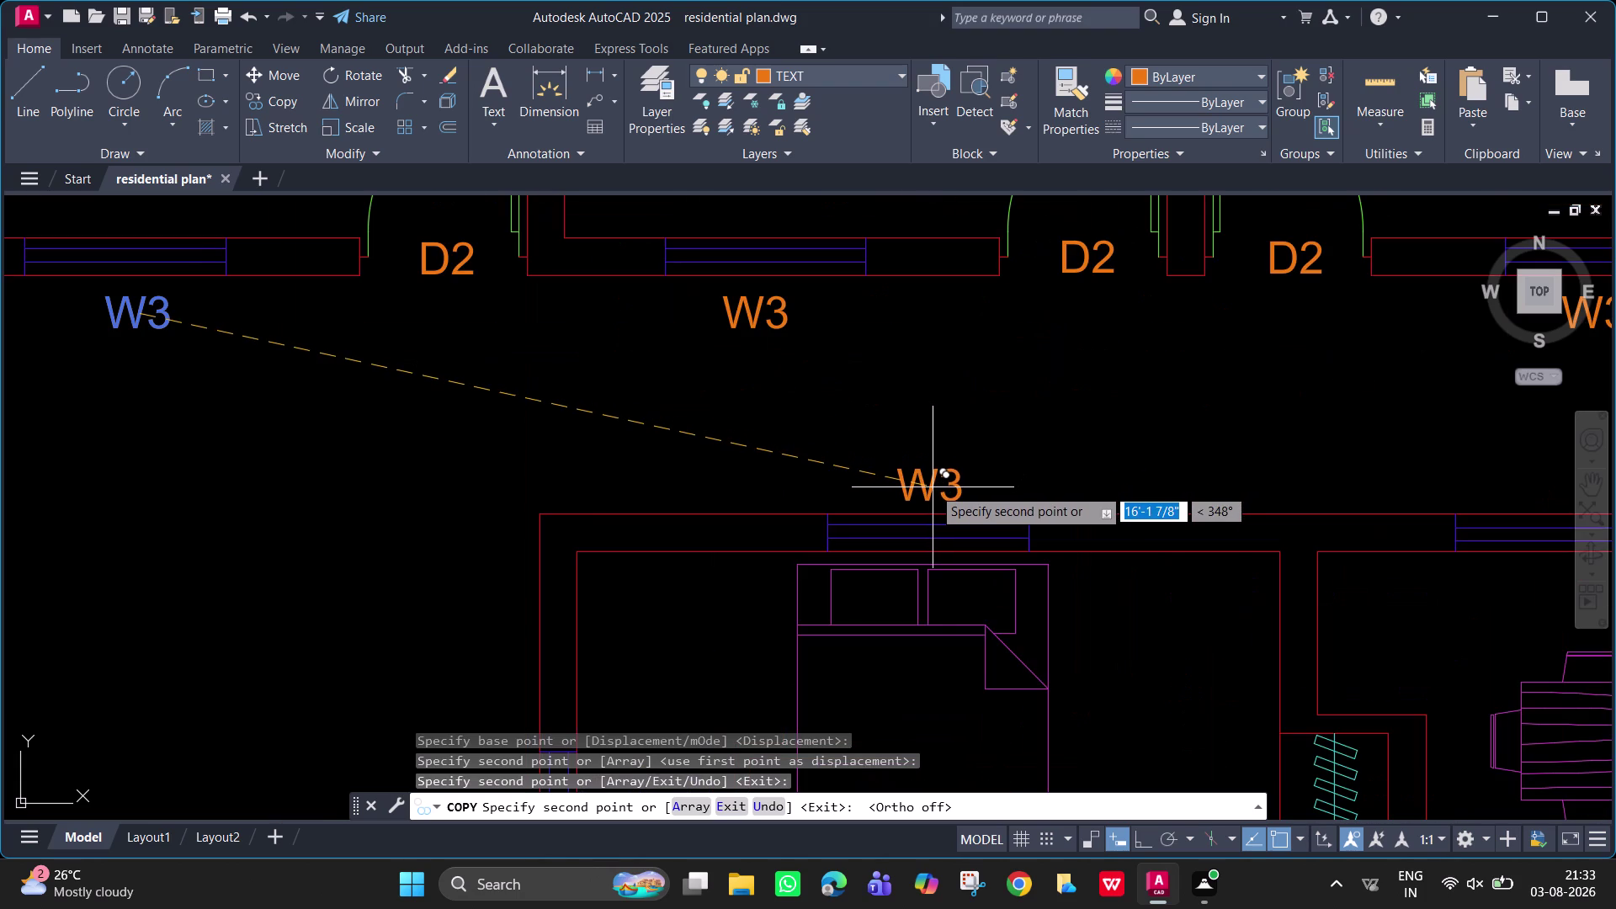
click(933, 487)
middle_drag(1436, 404, 756, 458)
middle_drag(1082, 442, 525, 521)
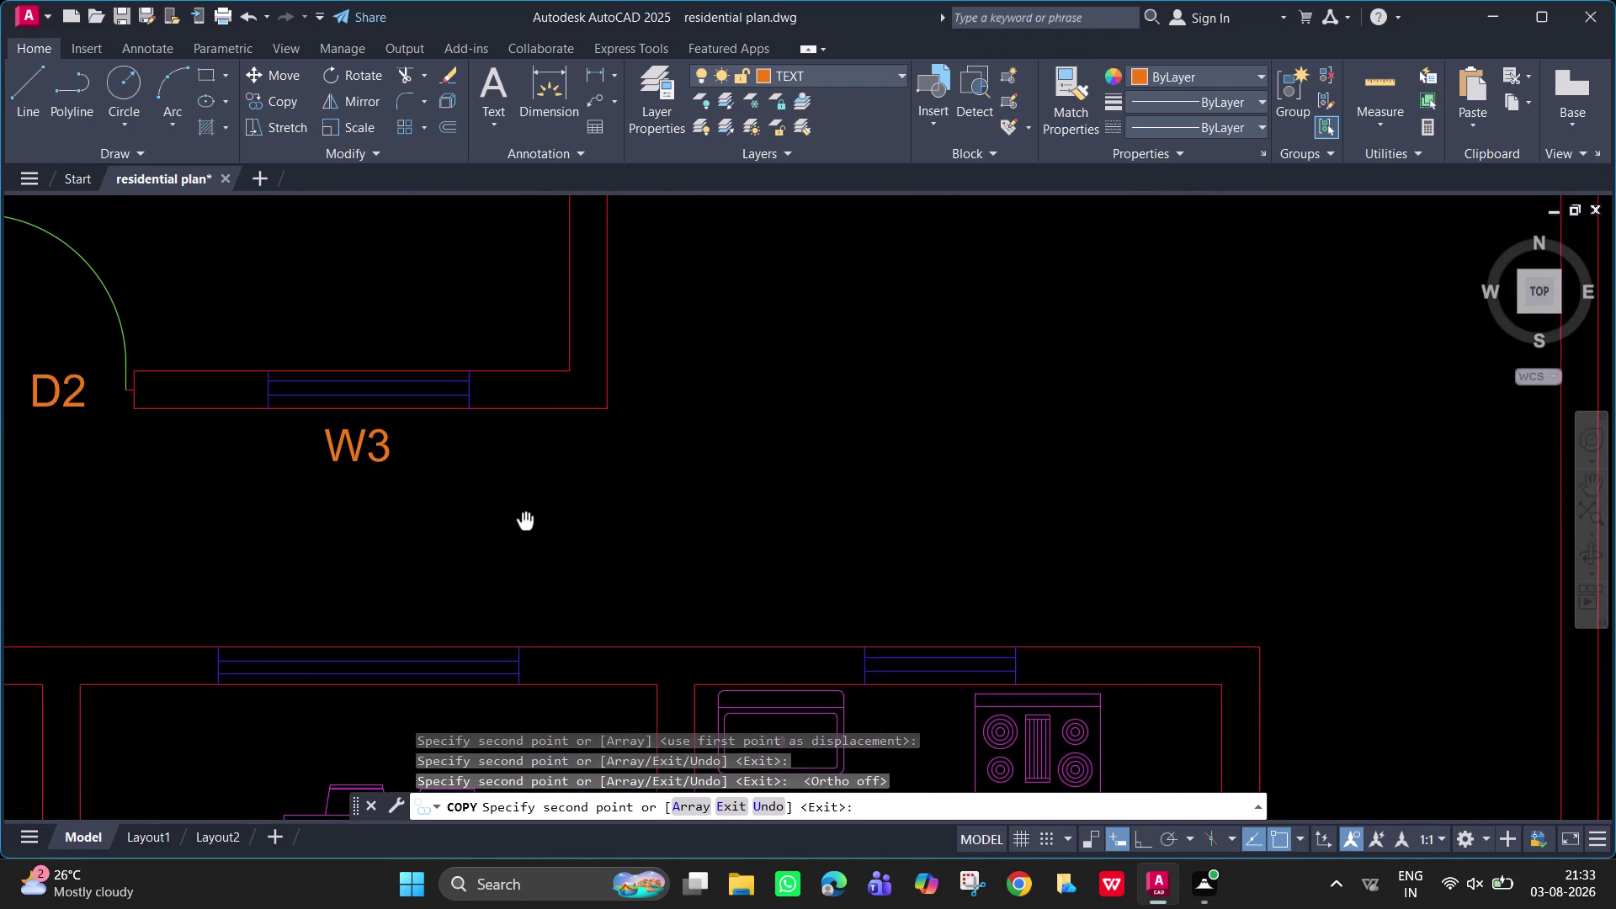
click(941, 626)
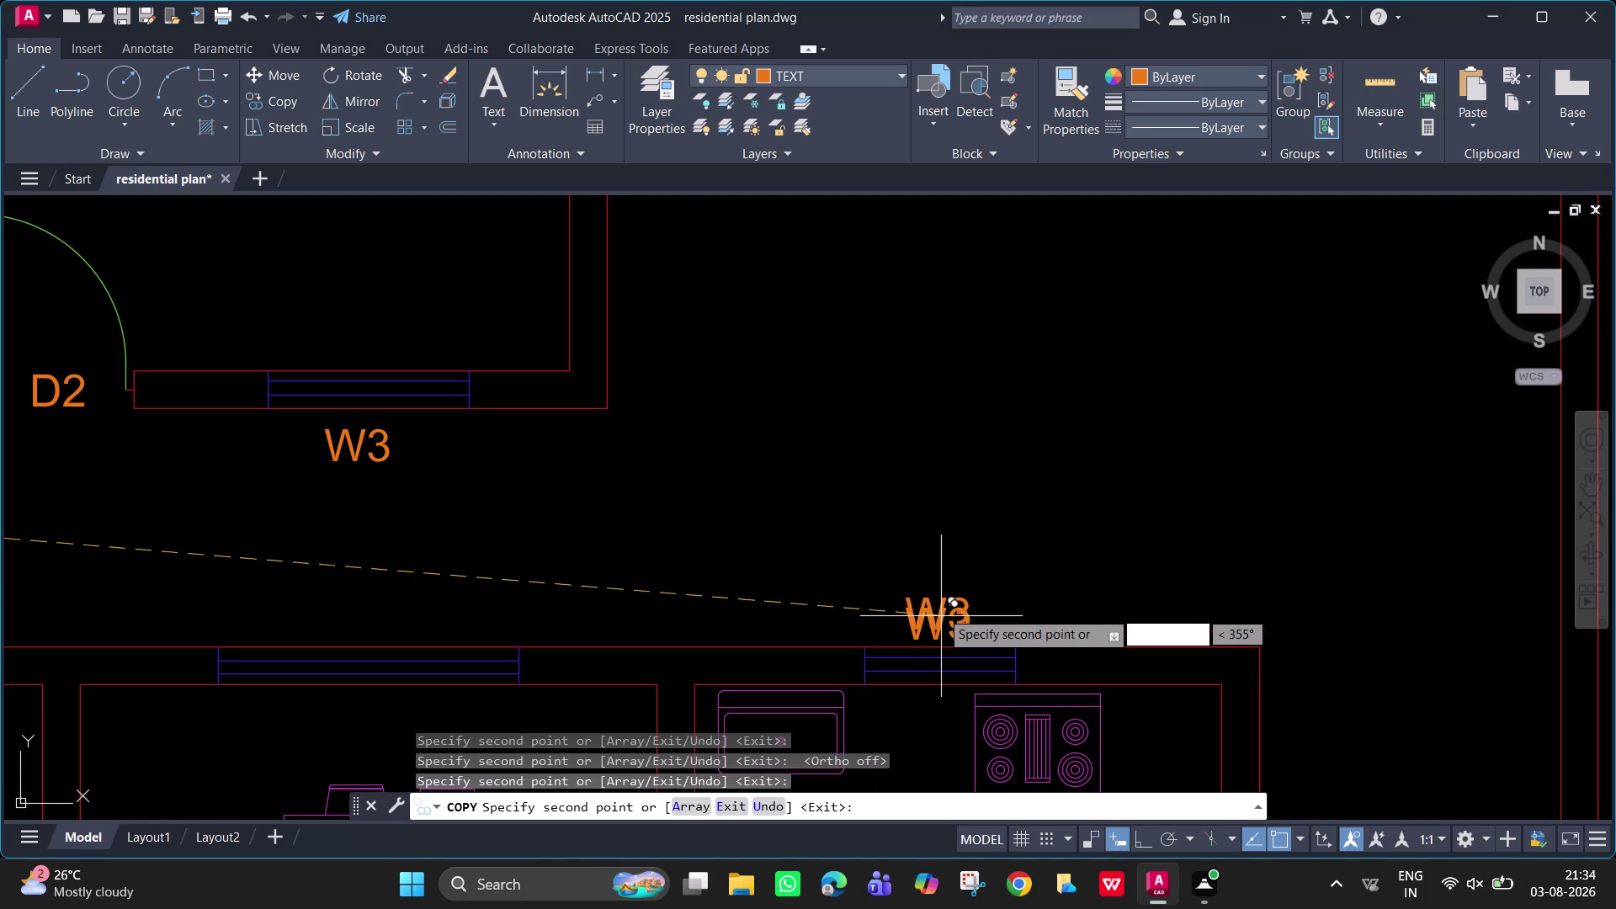
Place W3 tags beside the east-wall kitchen and 13'-0"X11'6" bedroom windows.
scroll(down, 3)
middle_drag(744, 470, 792, 257)
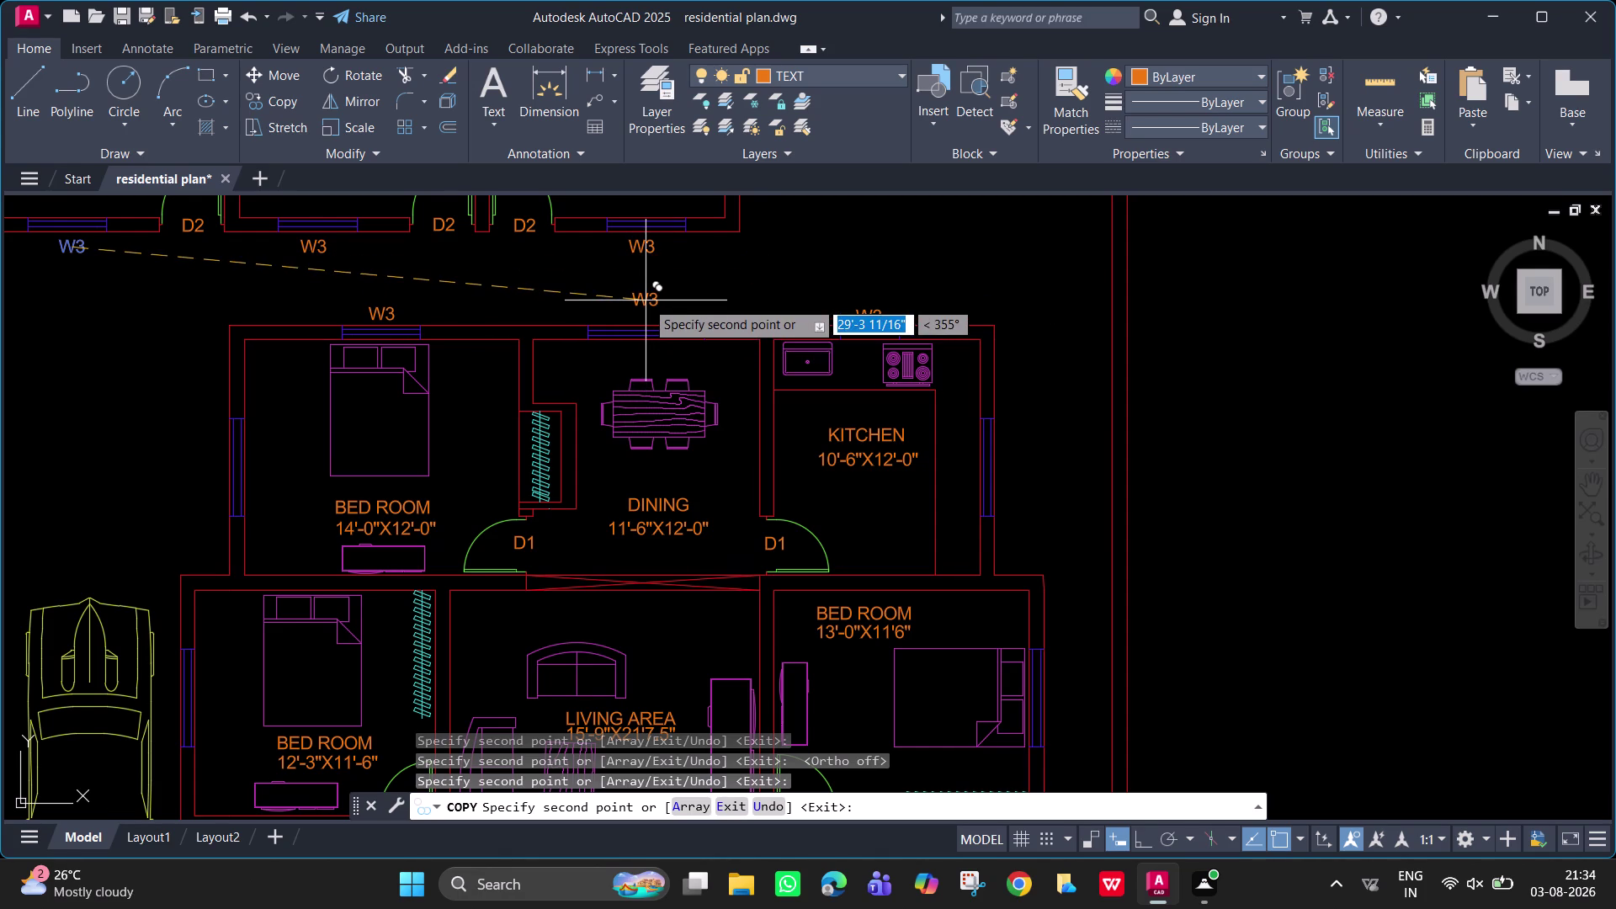
middle_drag(1021, 573, 928, 426)
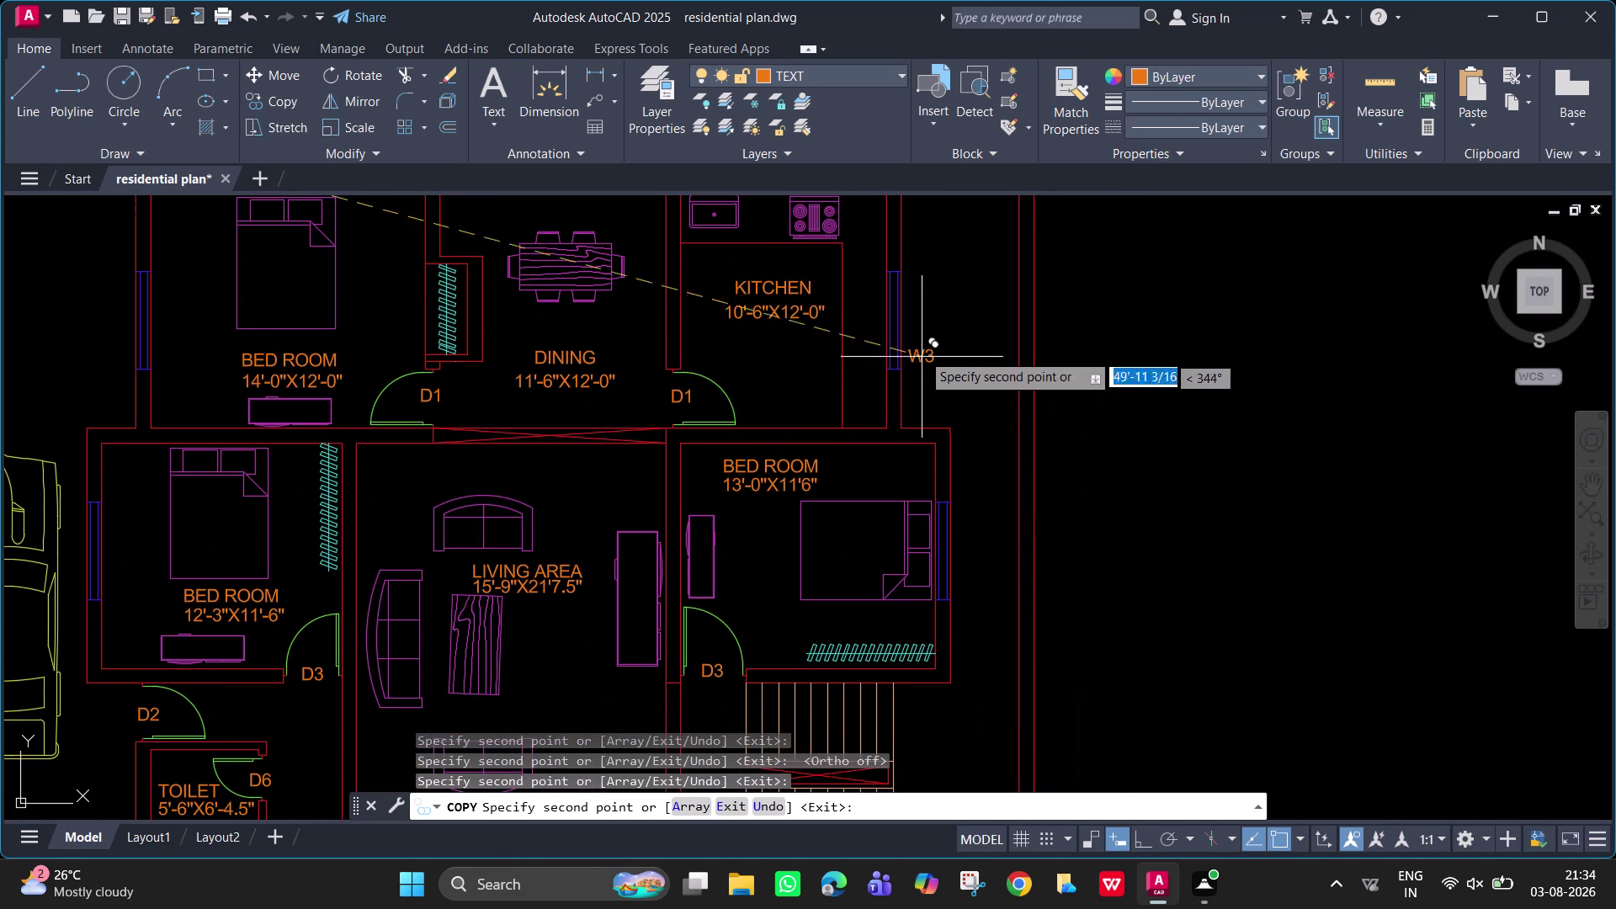
click(919, 319)
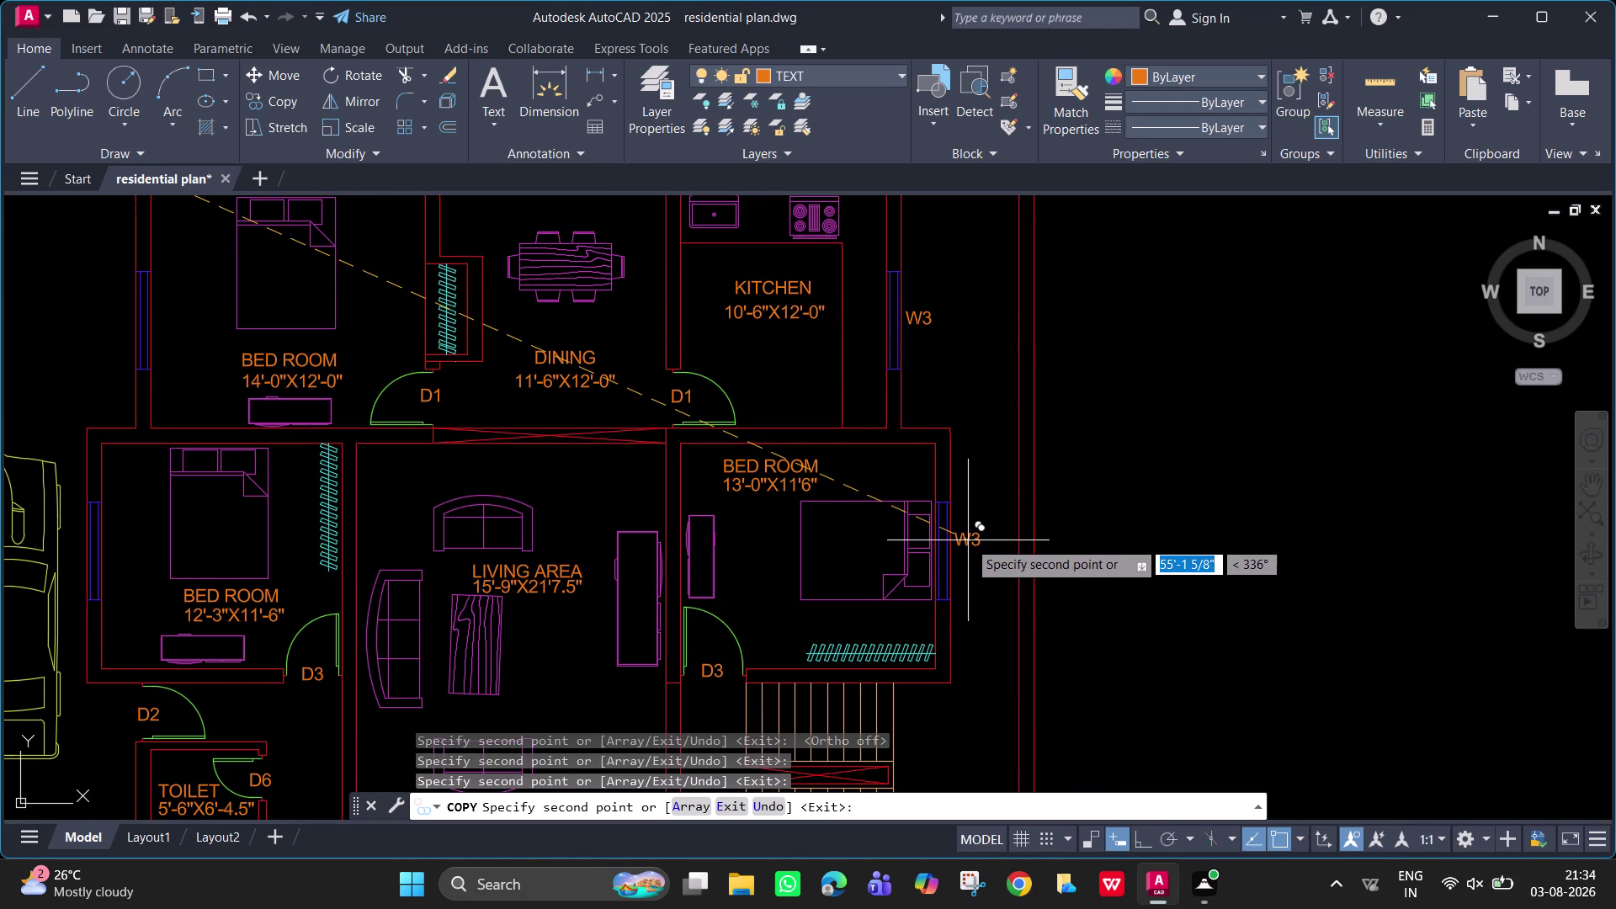
click(968, 541)
key(Escape)
Change the bedroom and kitchen east-wall tags from W3 to W2.
double_click(967, 540)
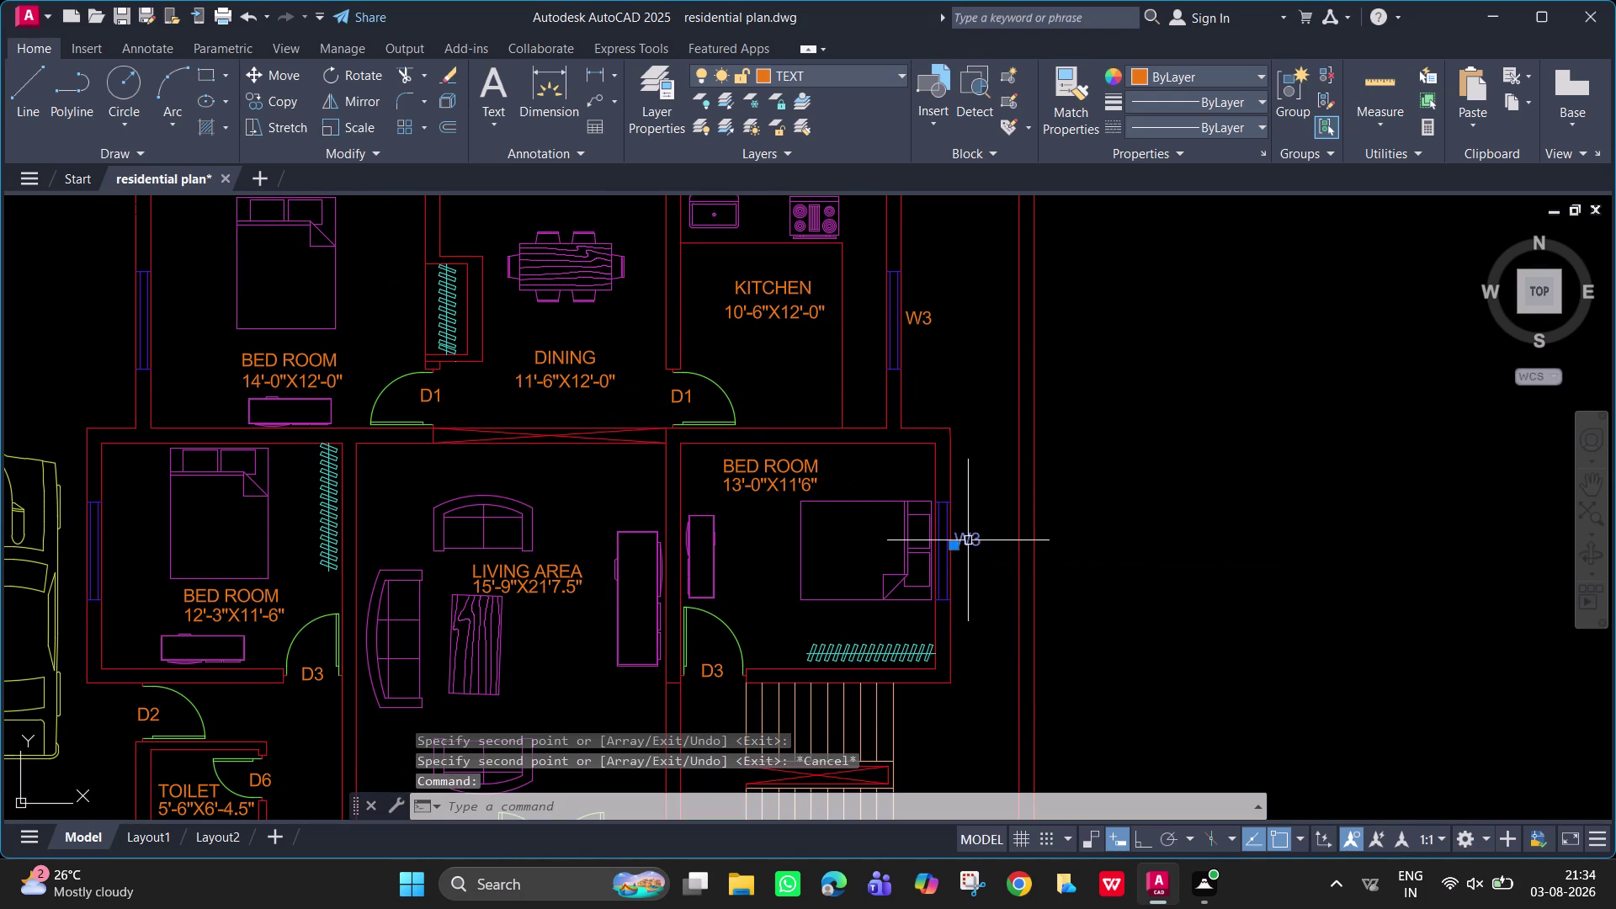
text(W)
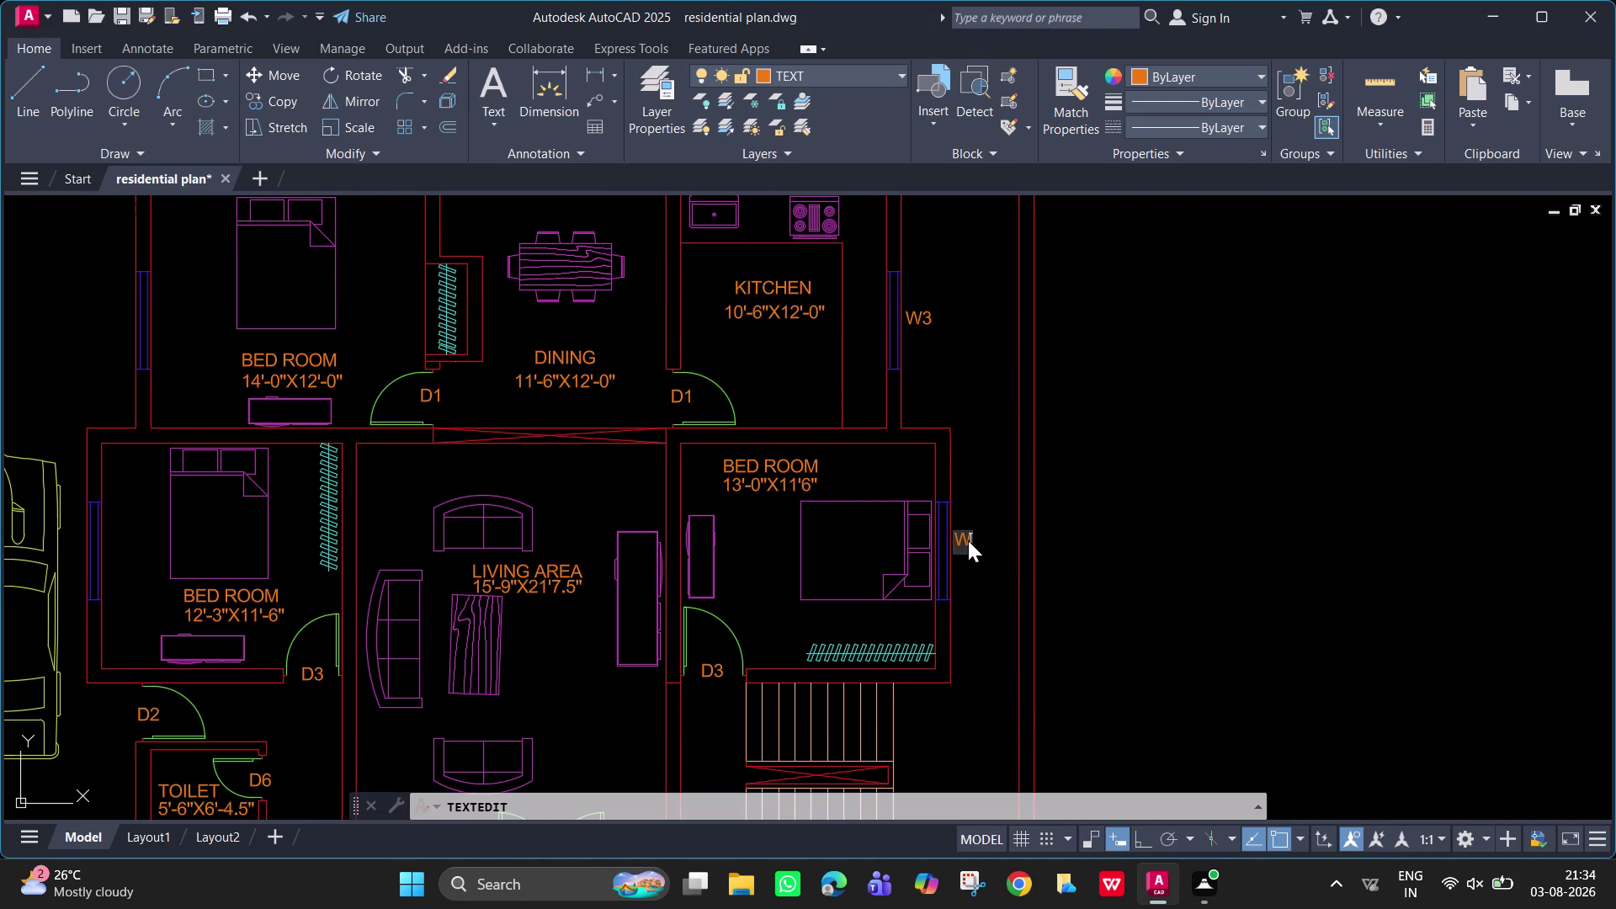
text(2)
key(Return)
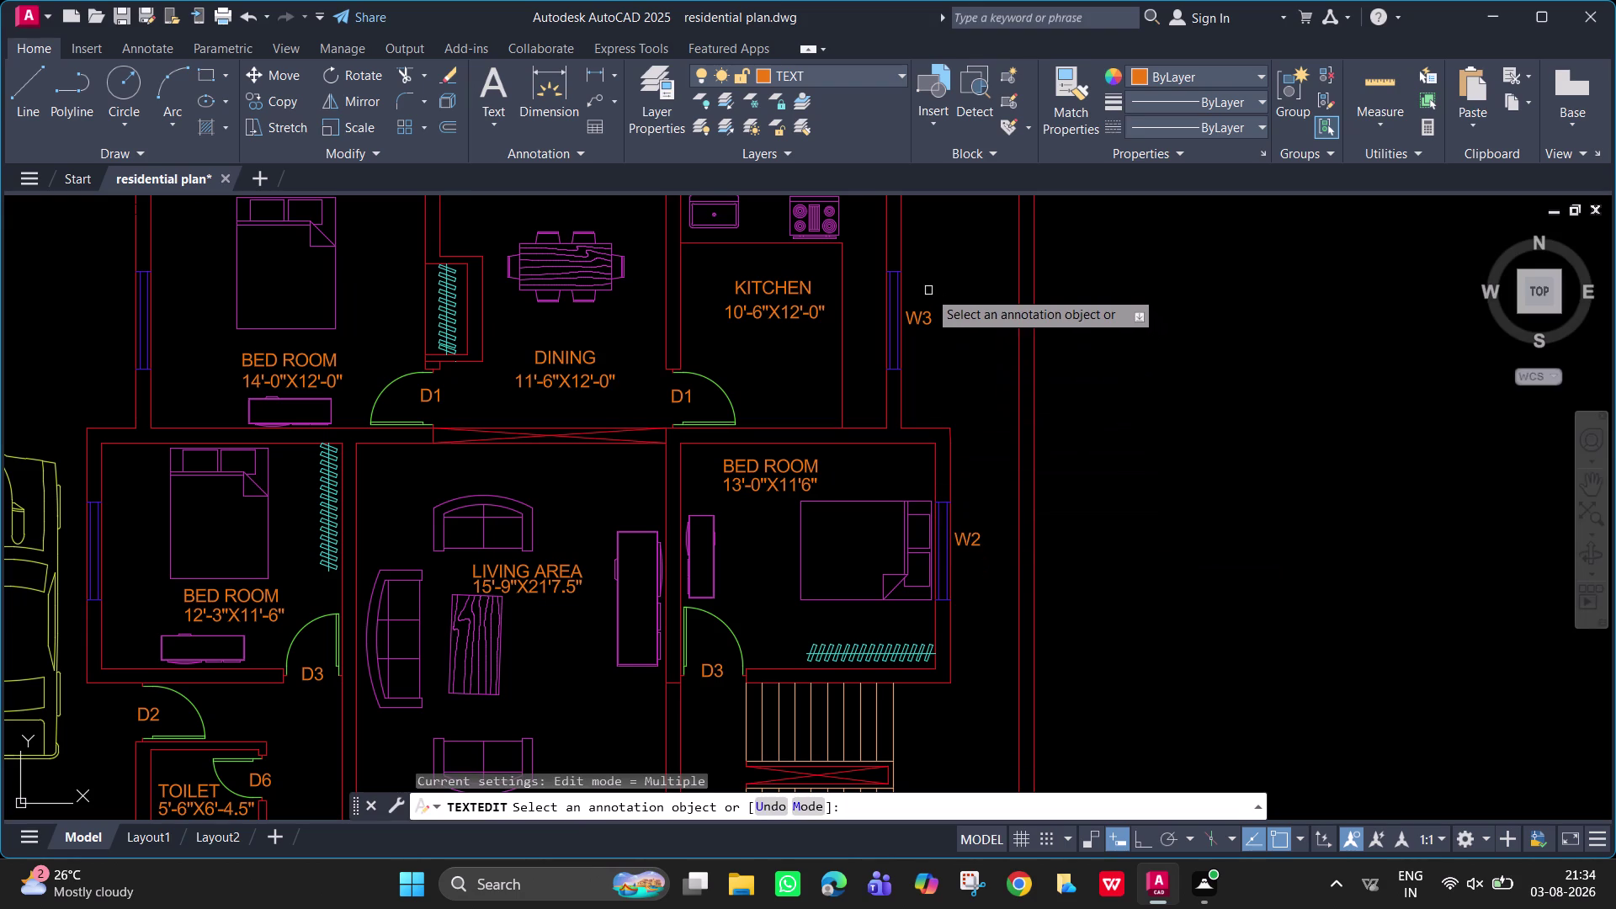
double_click(931, 316)
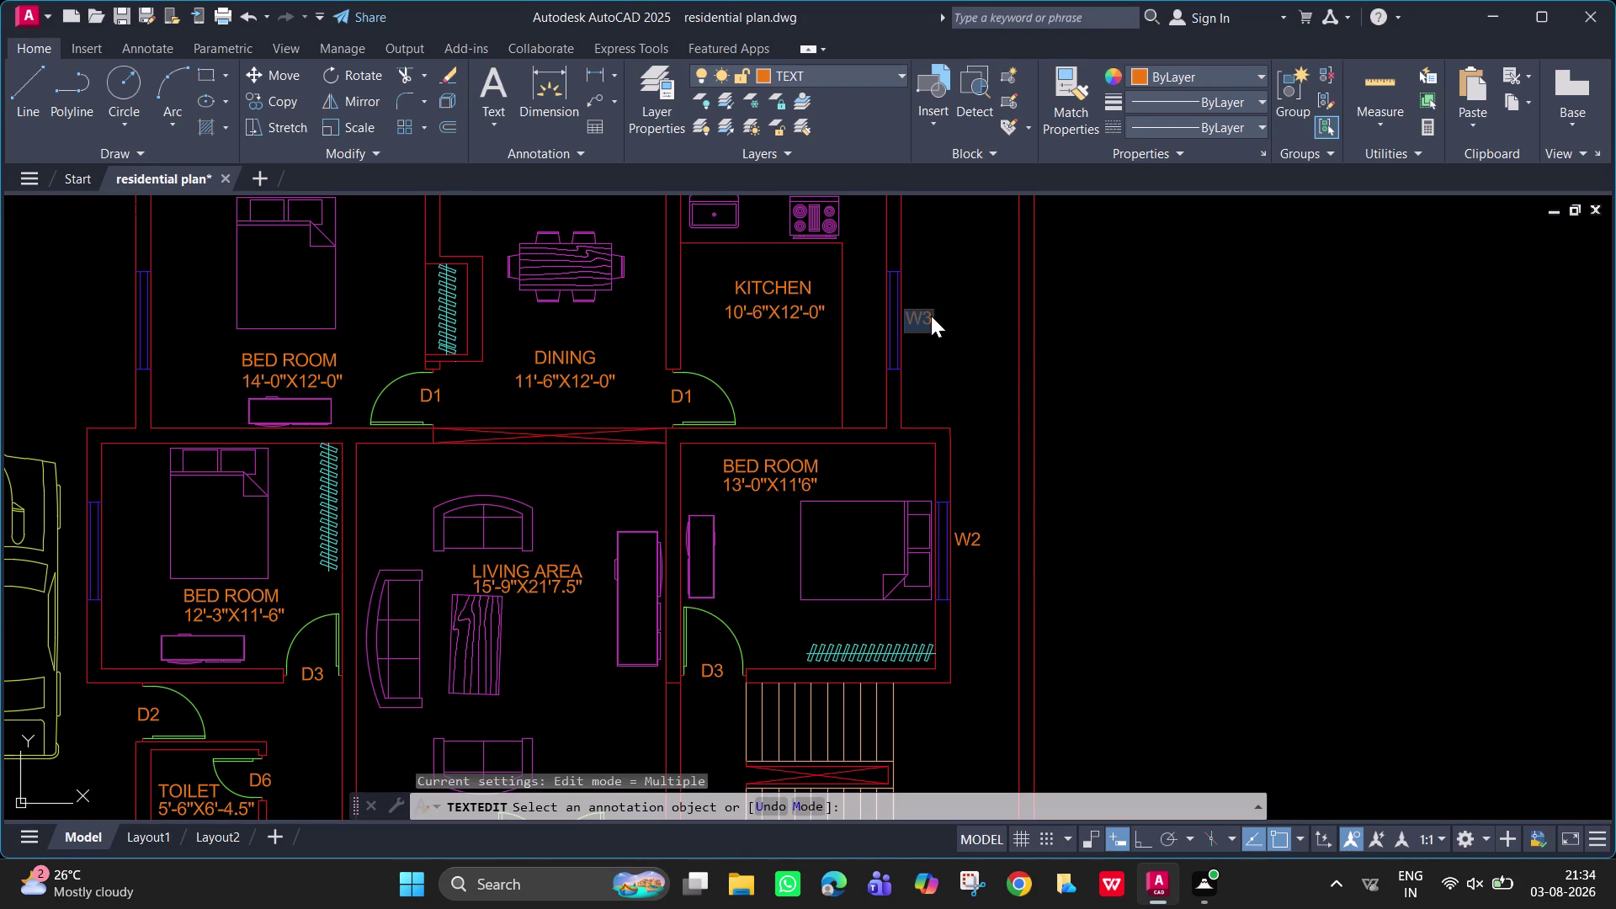
text(W2)
key(Return)
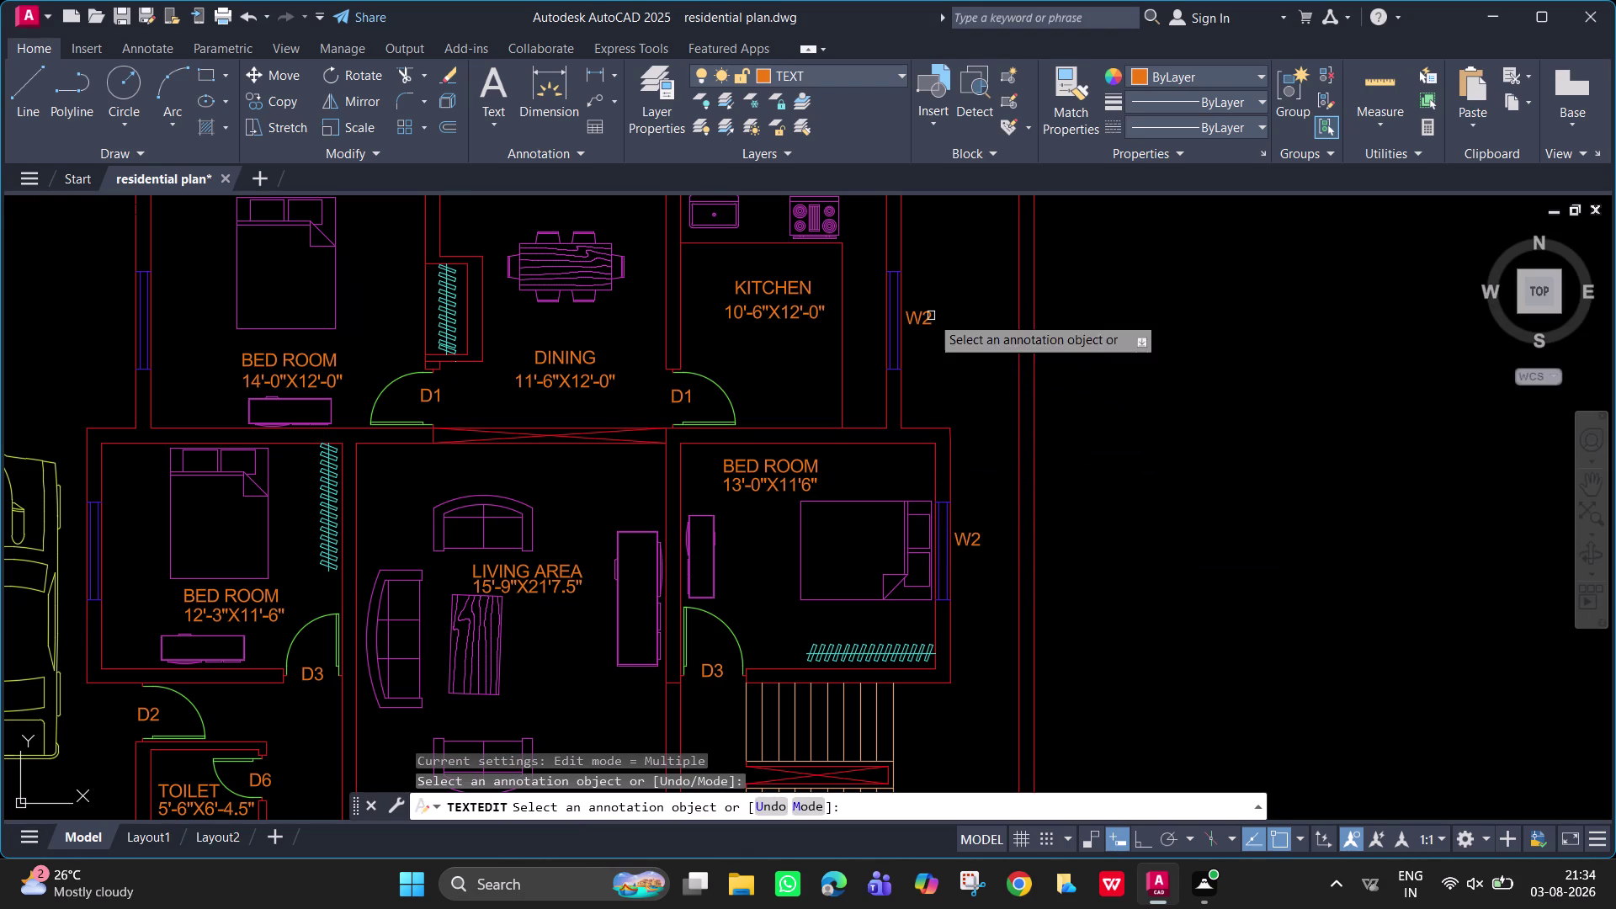
key(Return)
Copy the top-right room's W3 tag to just above the dining room's north window.
middle_drag(954, 322, 1165, 594)
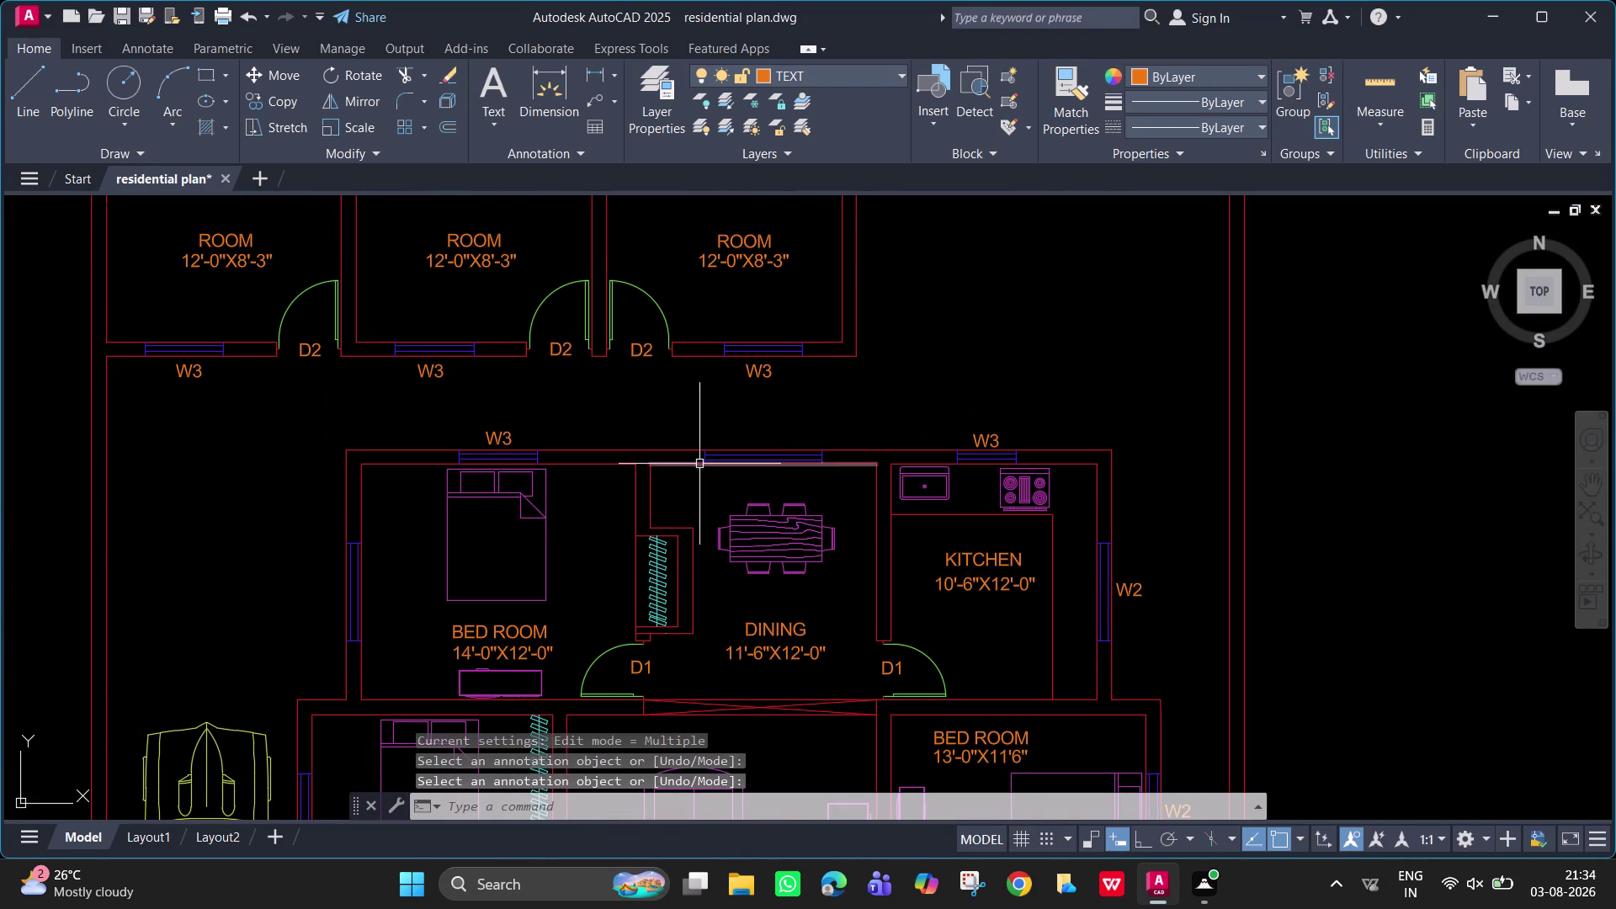
click(749, 378)
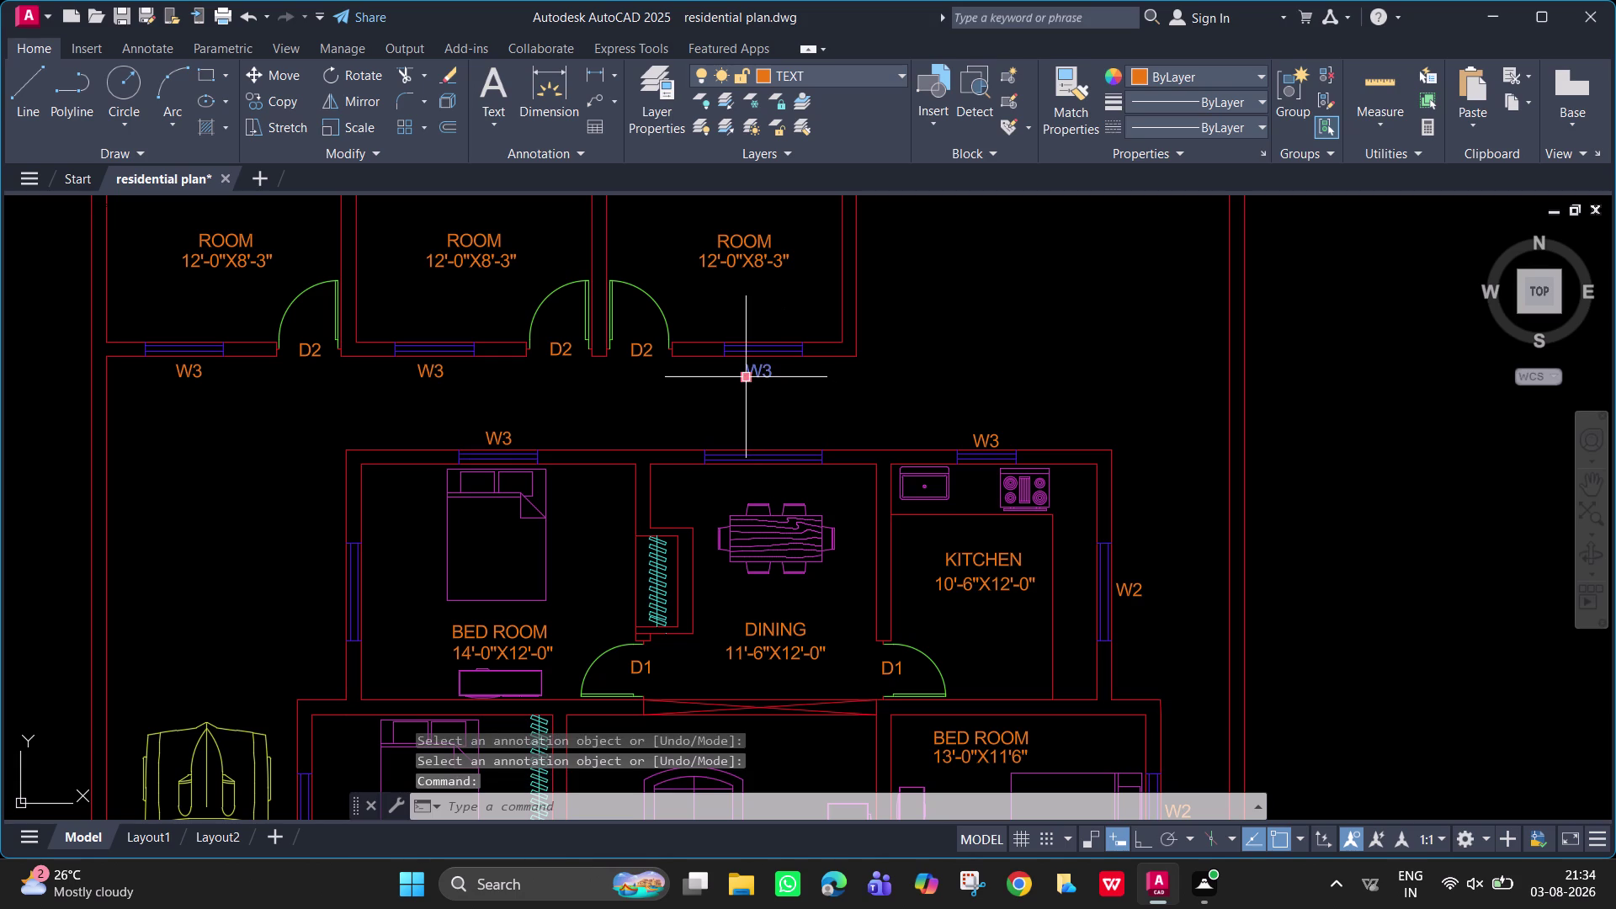
text(CO)
key(space)
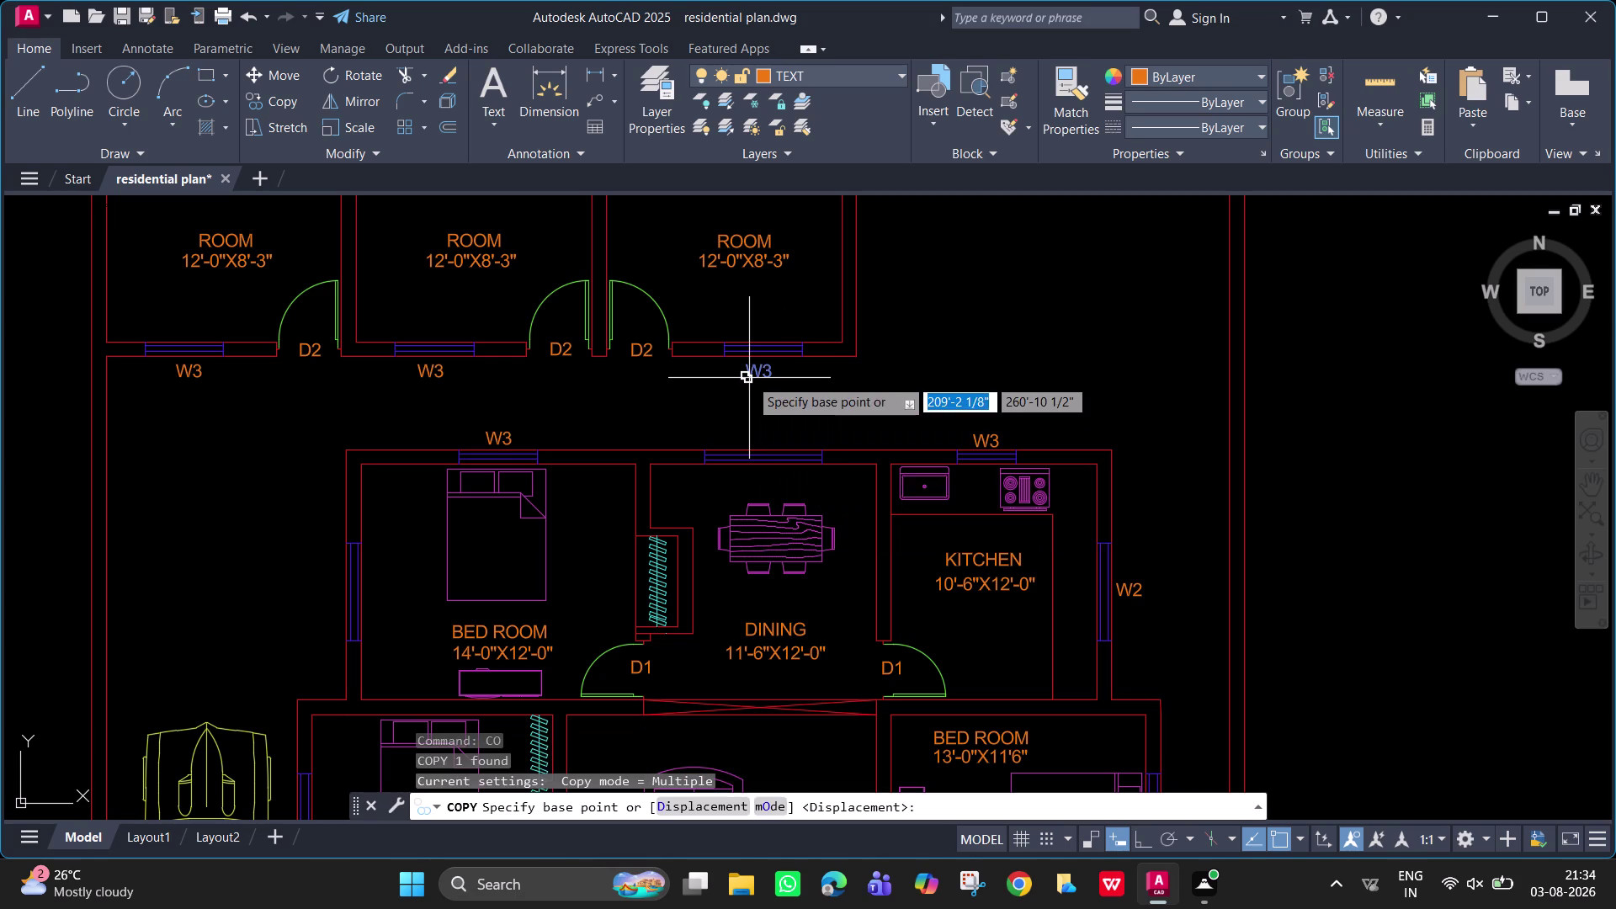
click(749, 378)
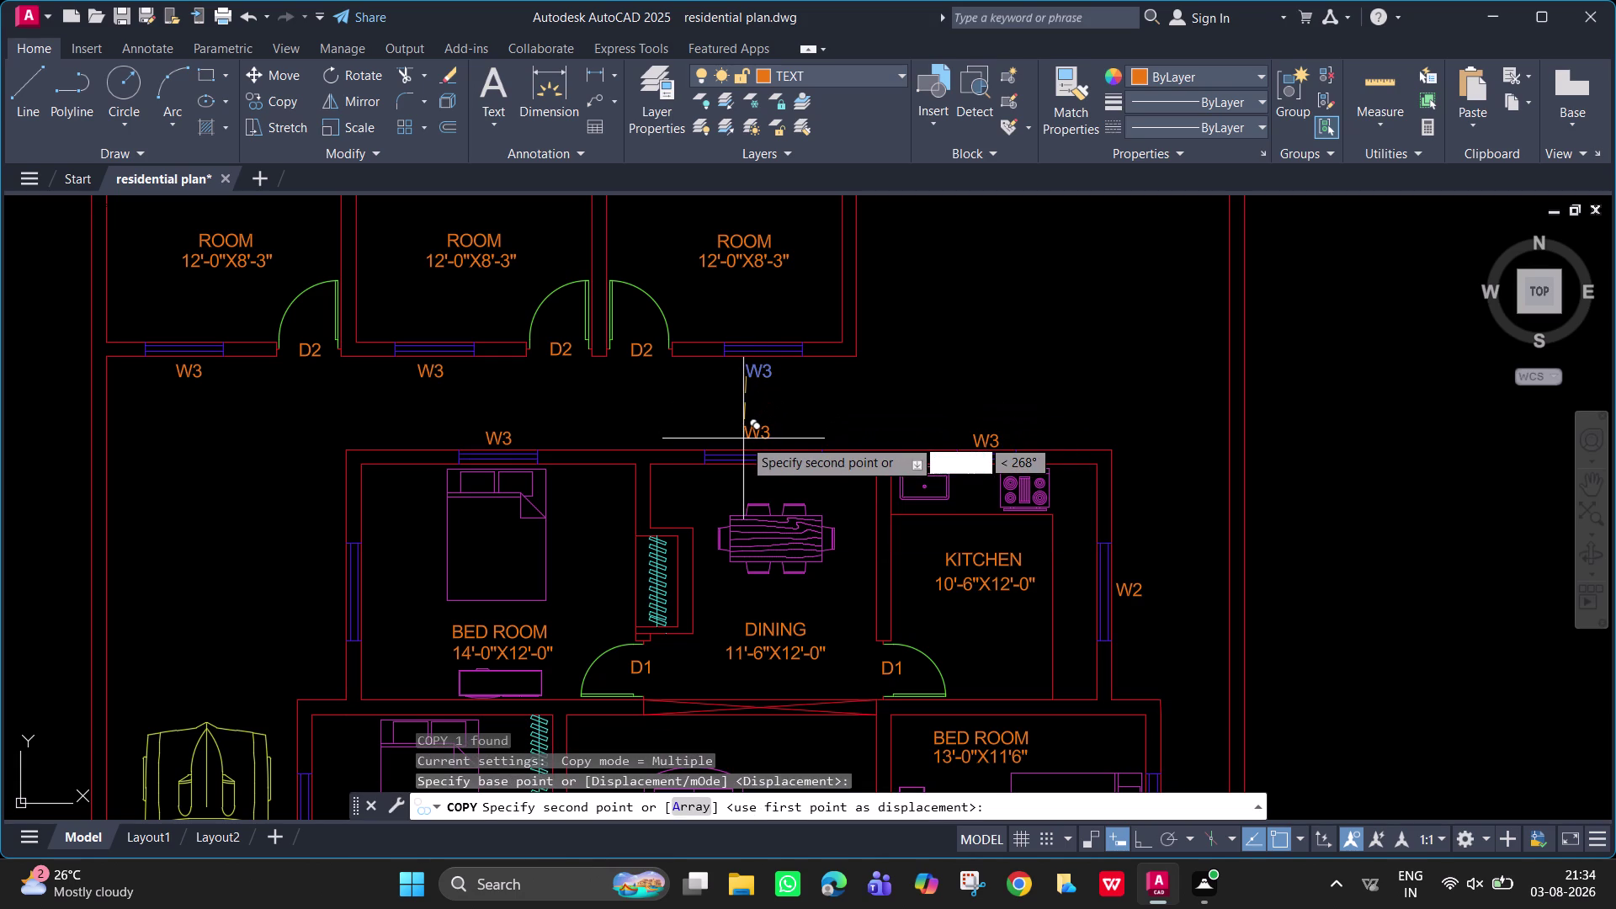
click(743, 445)
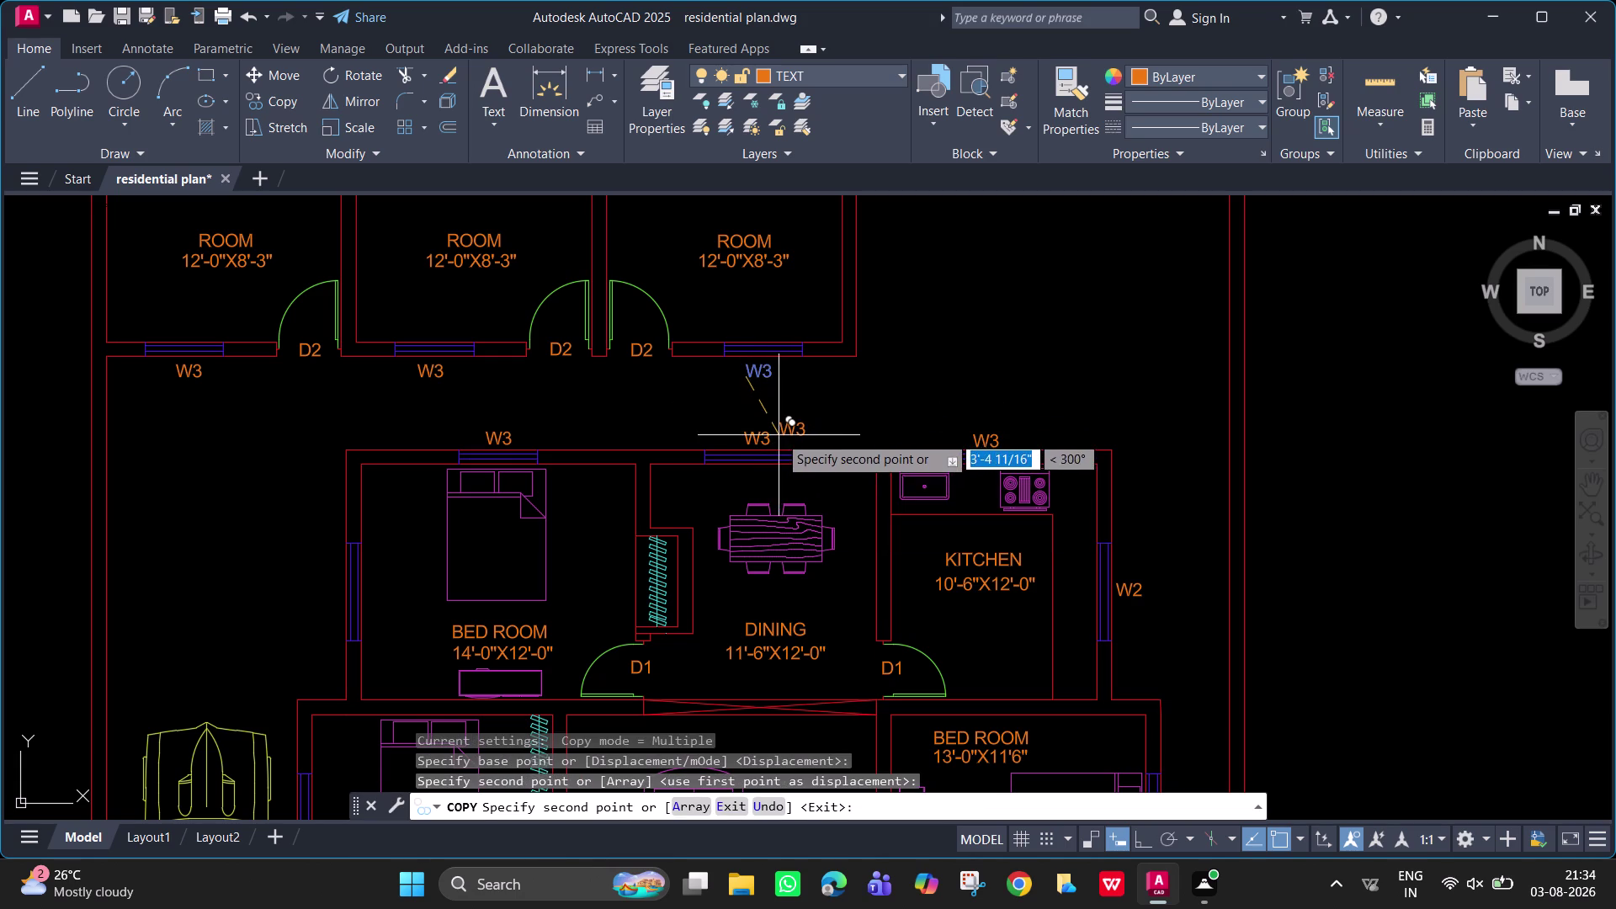
key(Escape)
Change the dining window tag's text to W1.
double_click(768, 436)
key(BackSpace)
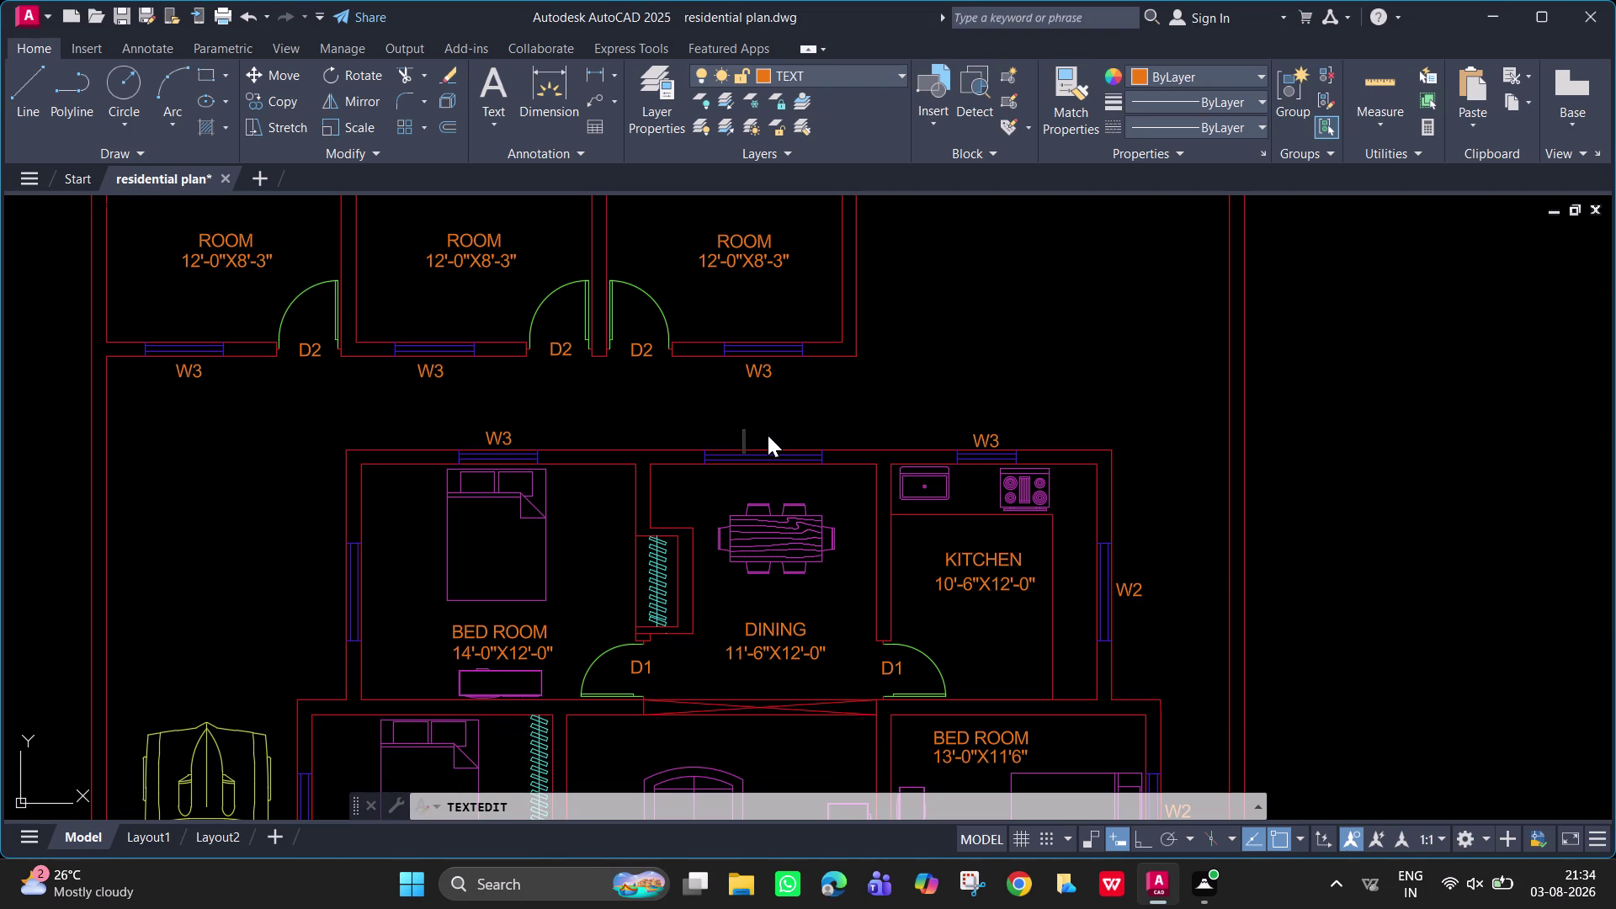
key(w)
key(1)
key(Return)
key(Return)
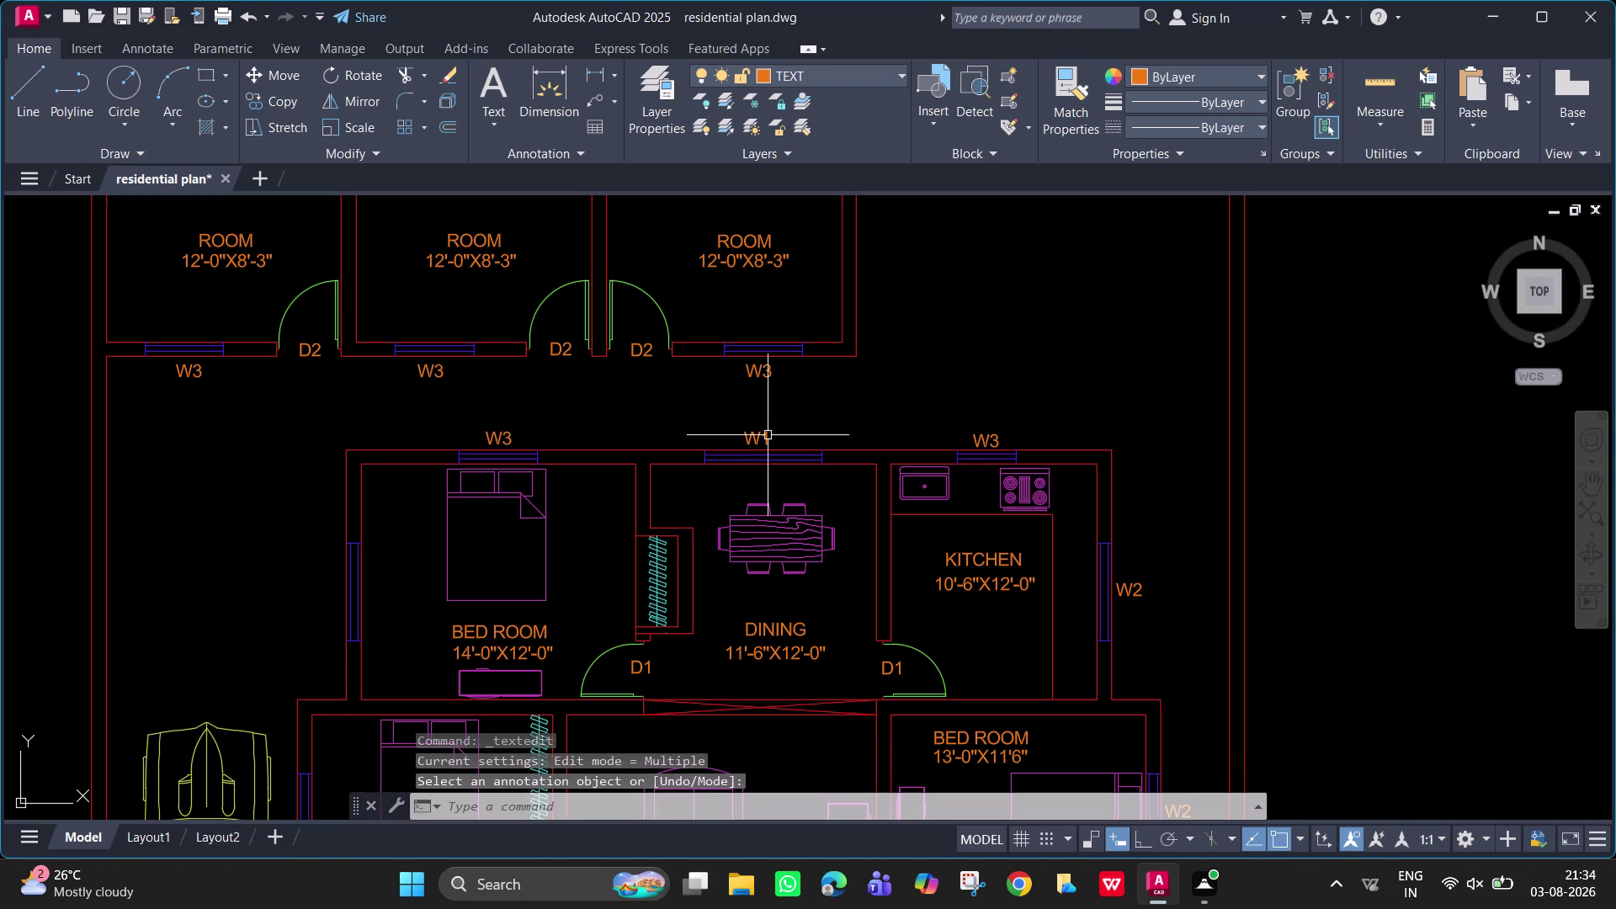
scroll(down, 3)
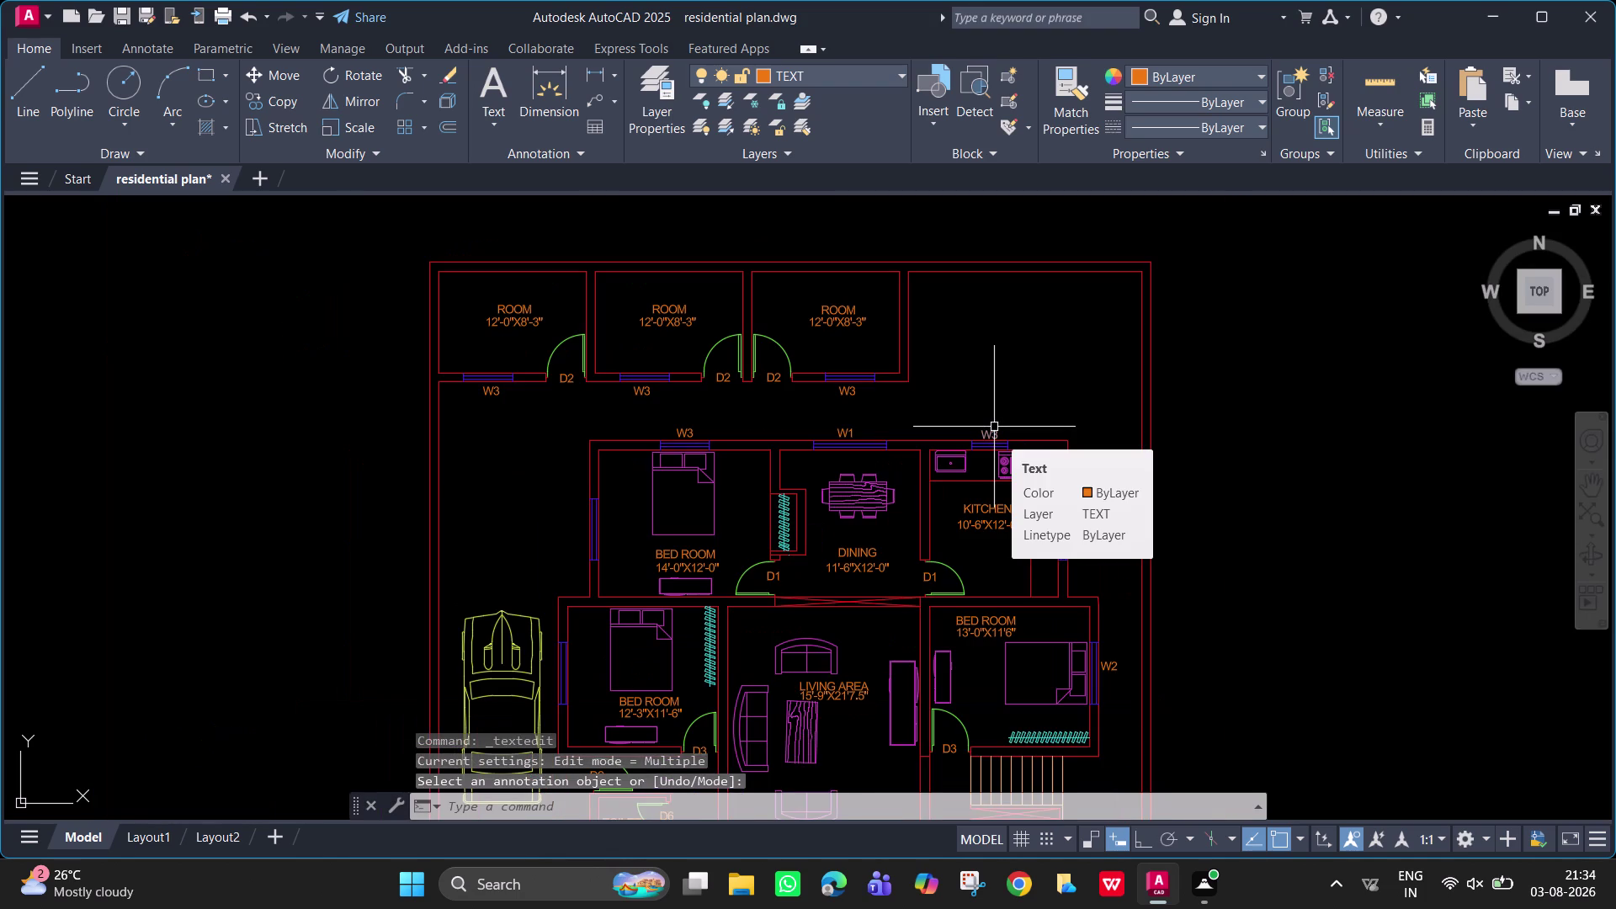